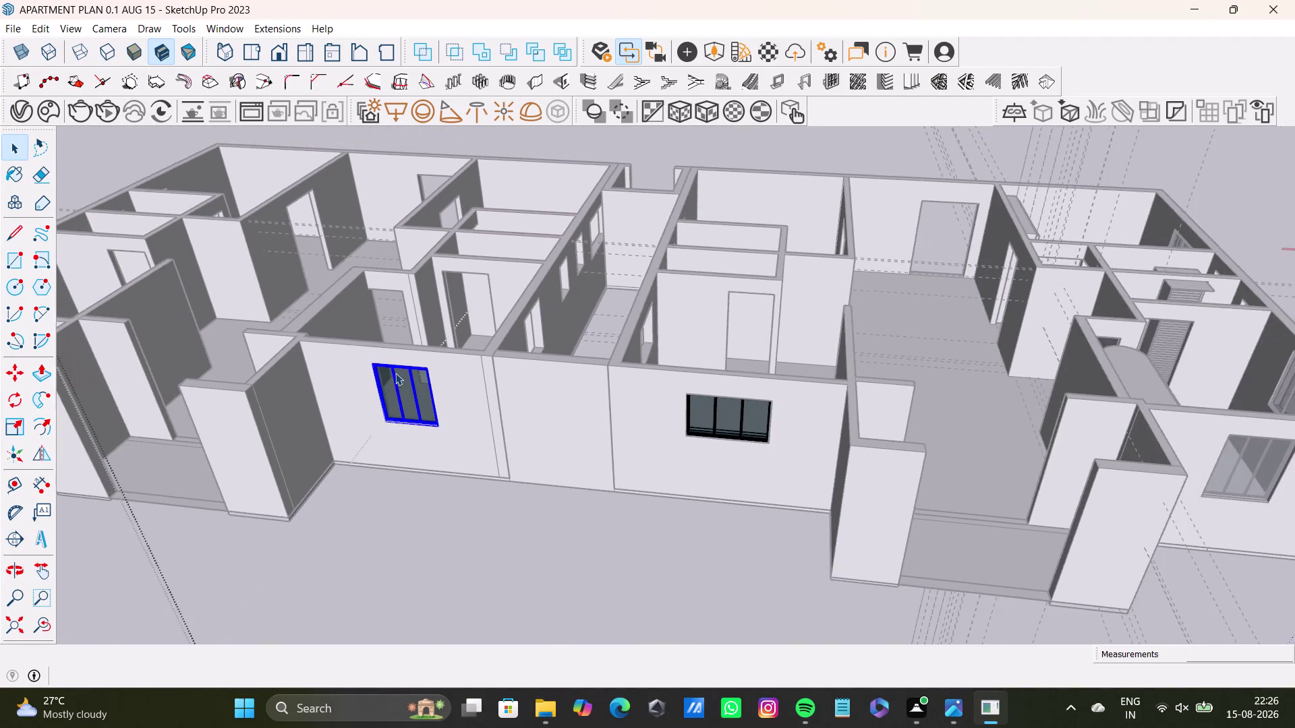
Clear the selection and click around the apartment model with the Select tool.
scroll(down, 3)
key(space)
click(476, 491)
scroll(down, 3)
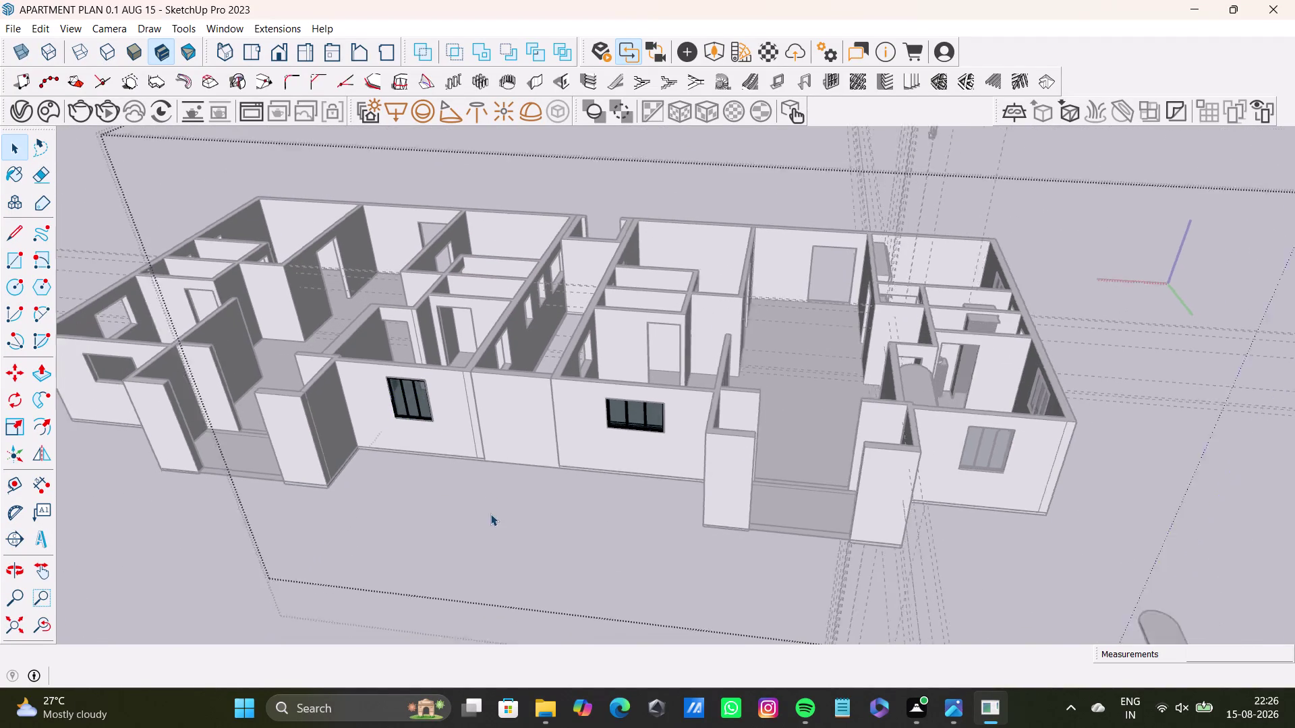
scroll(down, 3)
key(space)
click(618, 256)
click(935, 329)
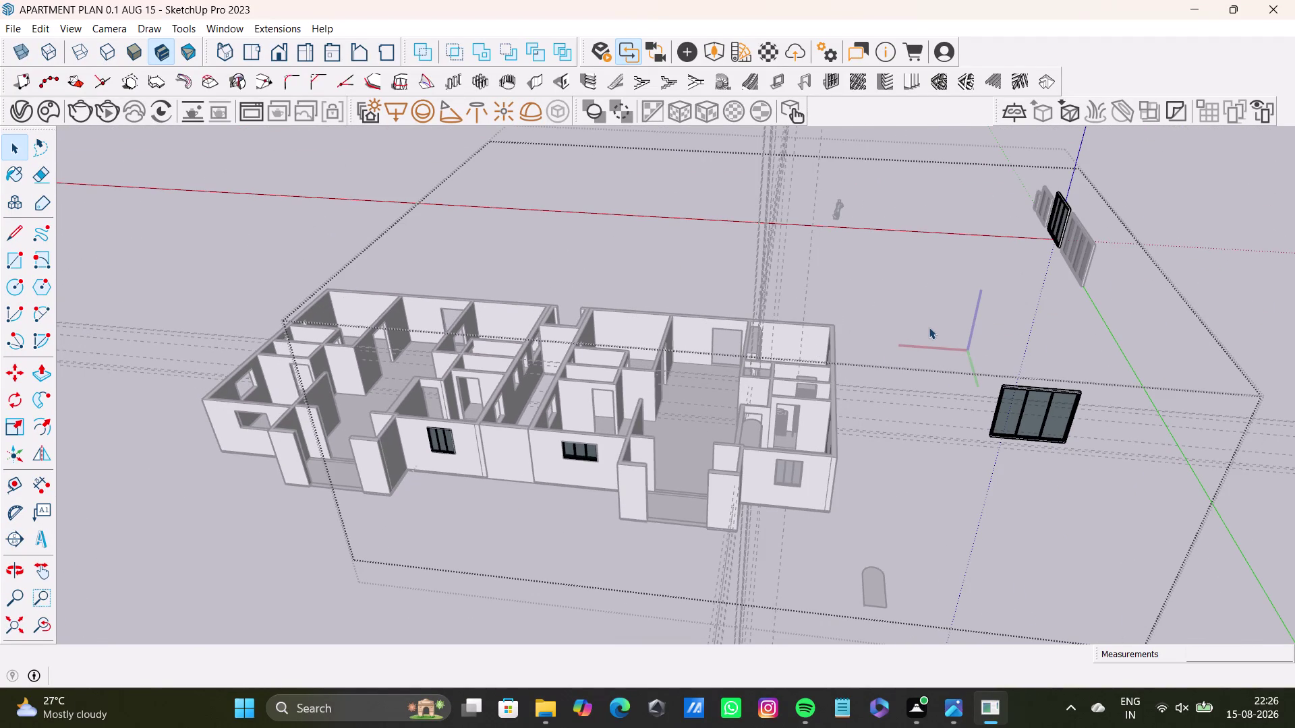
click(928, 327)
click(1083, 491)
key(space)
double_click(990, 505)
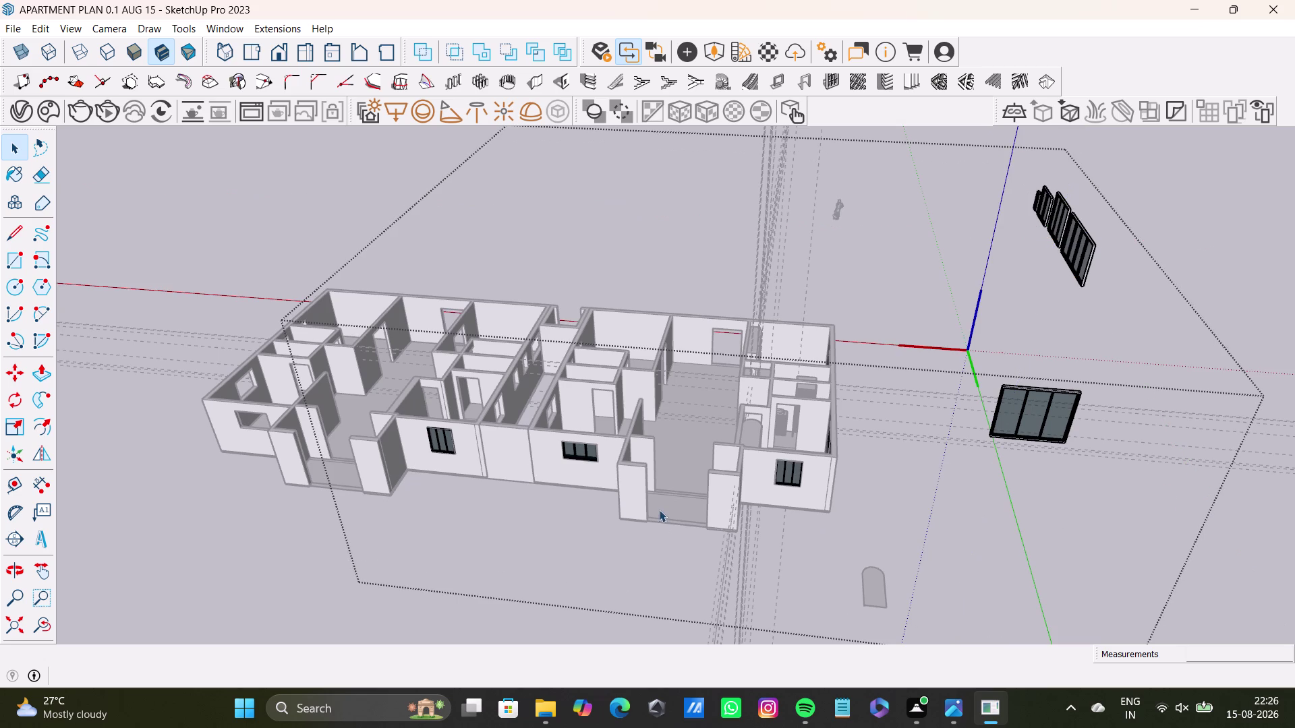
Orbit around the apartment and select the windows in the front wall.
scroll(up, 3)
middle_drag(460, 456, 662, 478)
scroll(up, 3)
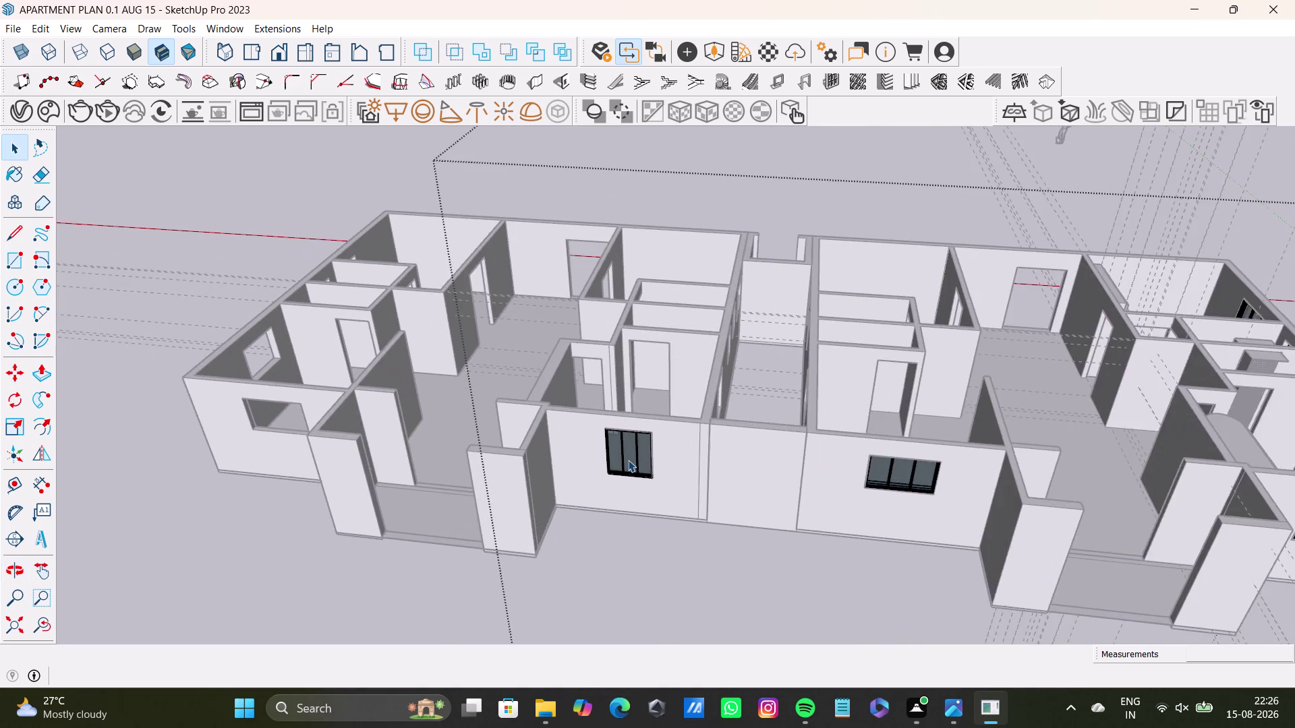
scroll(up, 3)
click(646, 461)
scroll(down, 3)
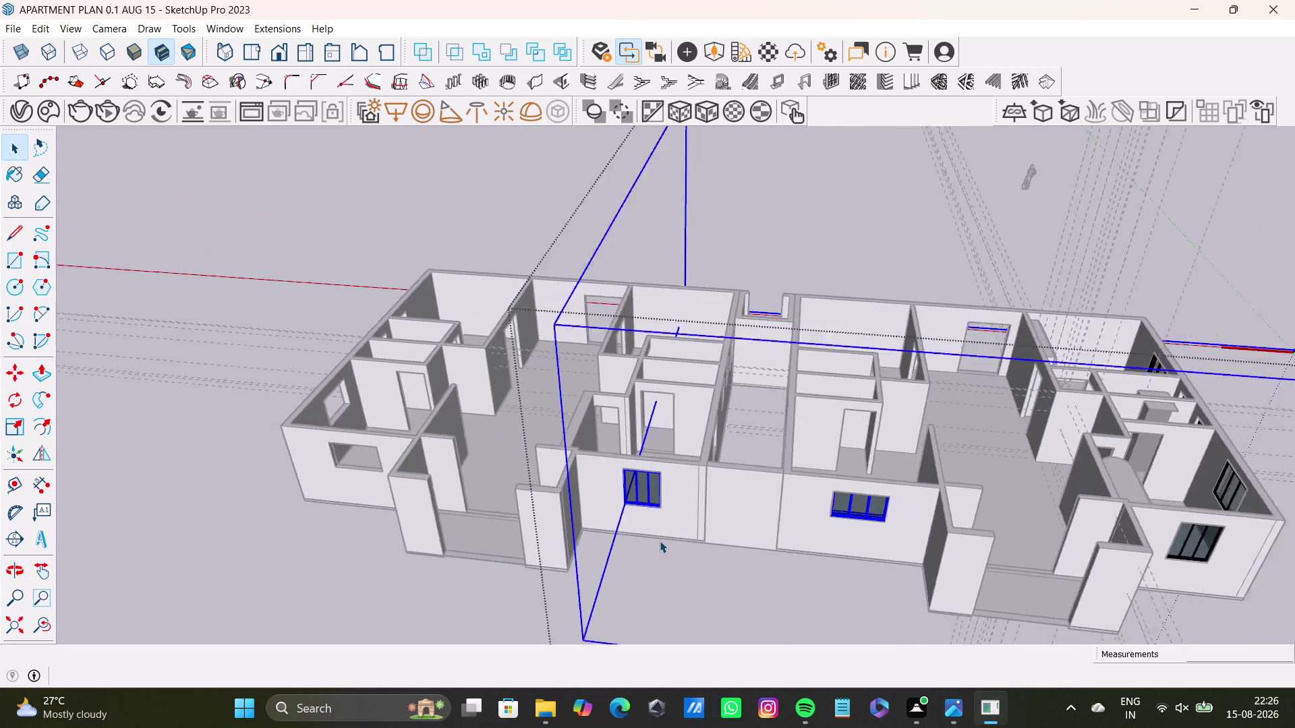
scroll(down, 3)
Orbit to the spare window and box-select only the large three-pane window.
middle_drag(659, 504, 334, 389)
scroll(up, 3)
click(945, 388)
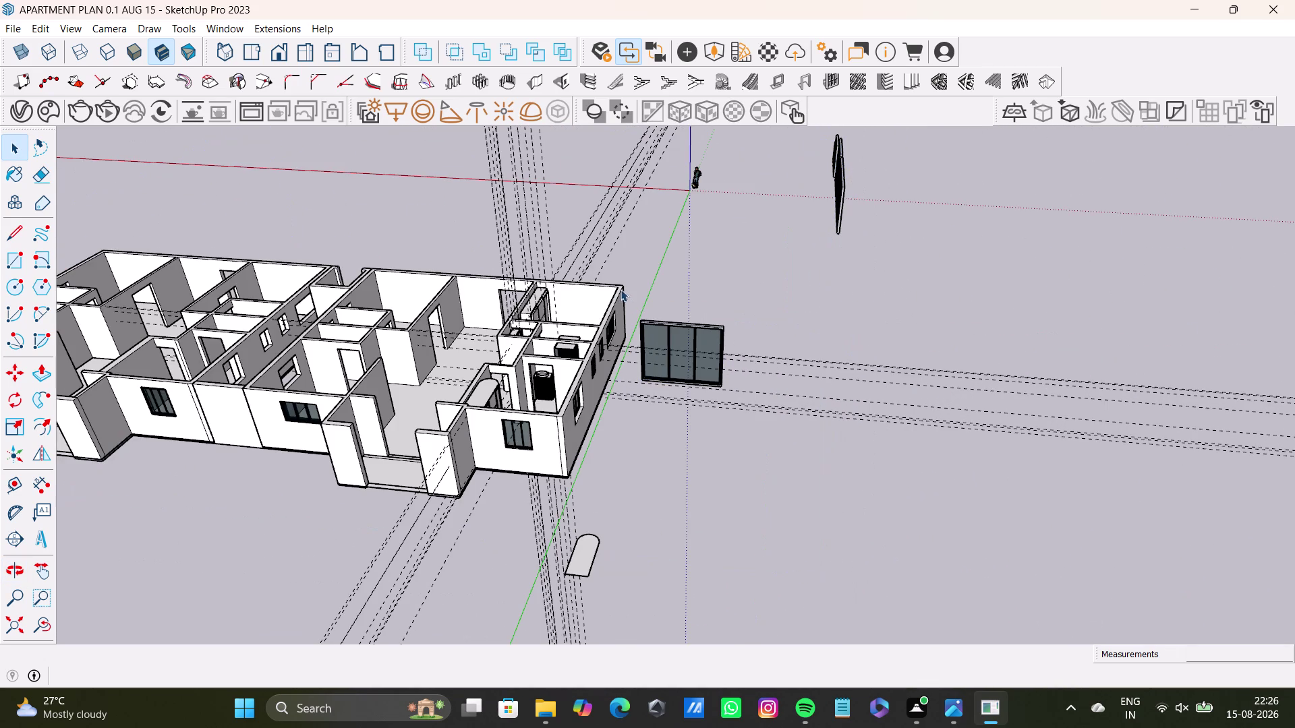
drag(623, 289, 807, 437)
triple_click(711, 369)
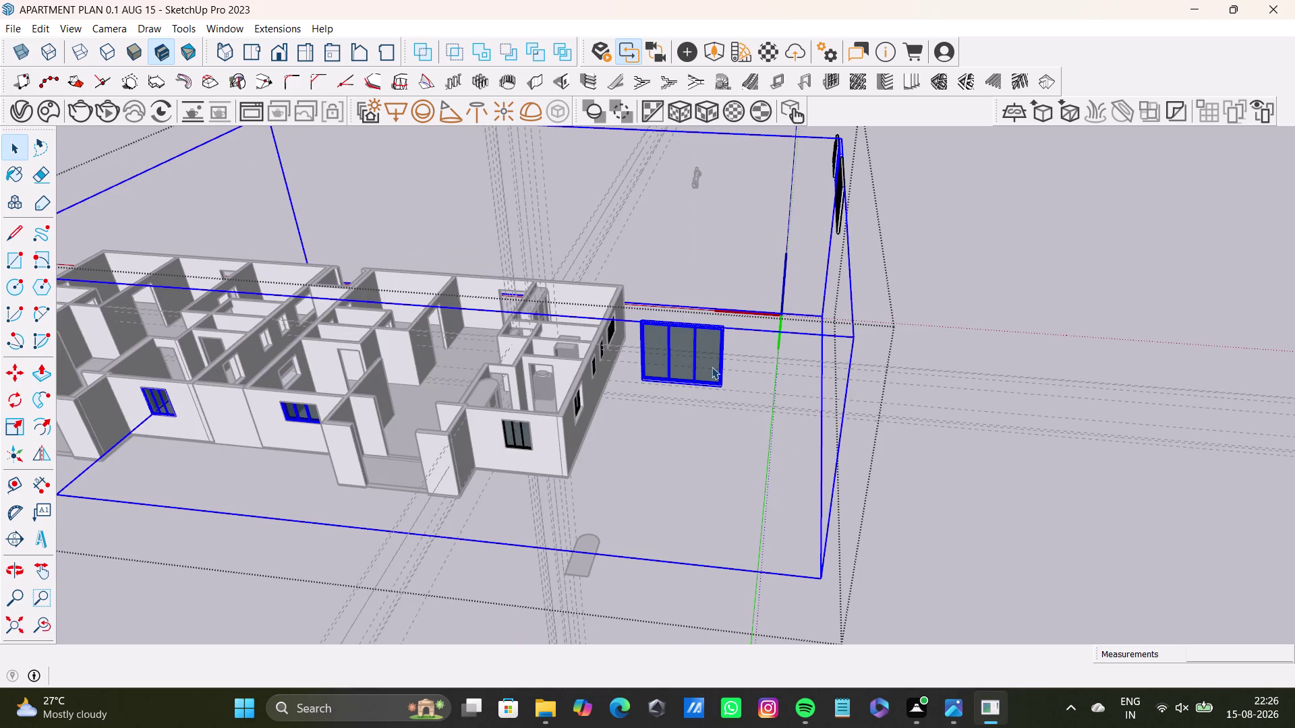
double_click(712, 367)
drag(617, 290, 755, 422)
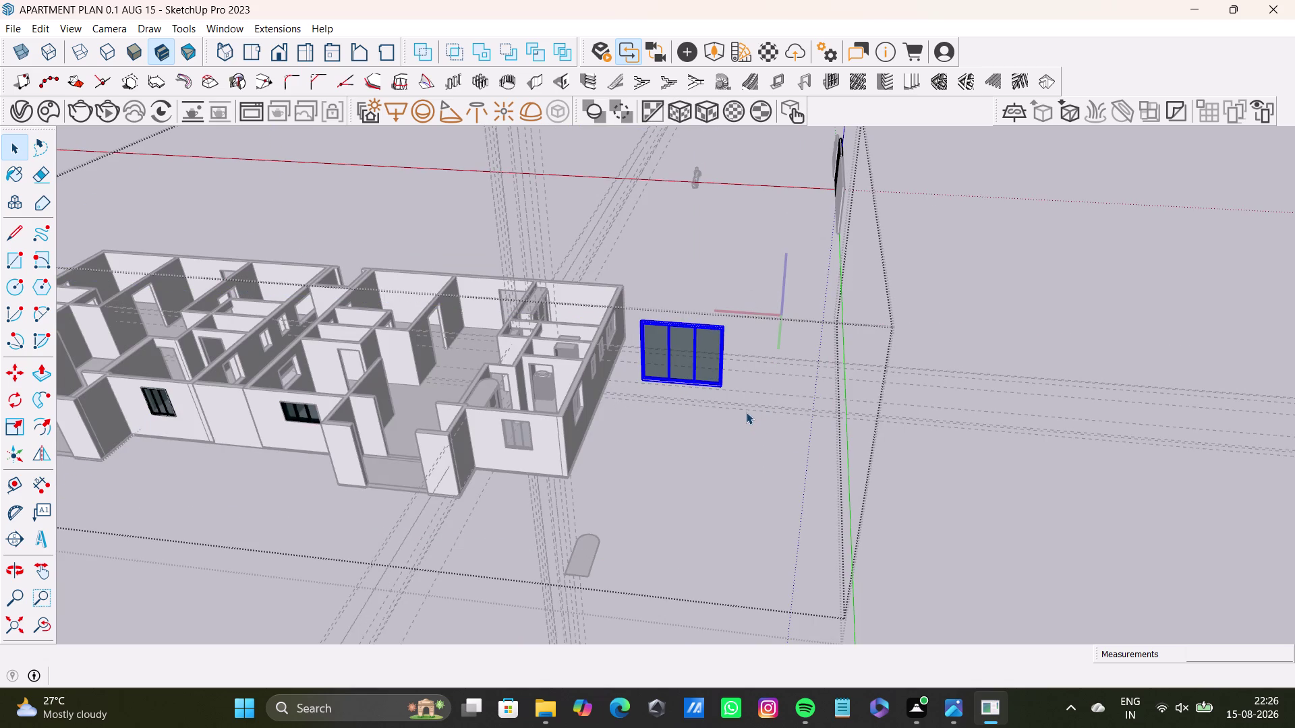
Move-copy the window from its lower corner onto the front wall opening.
key(m)
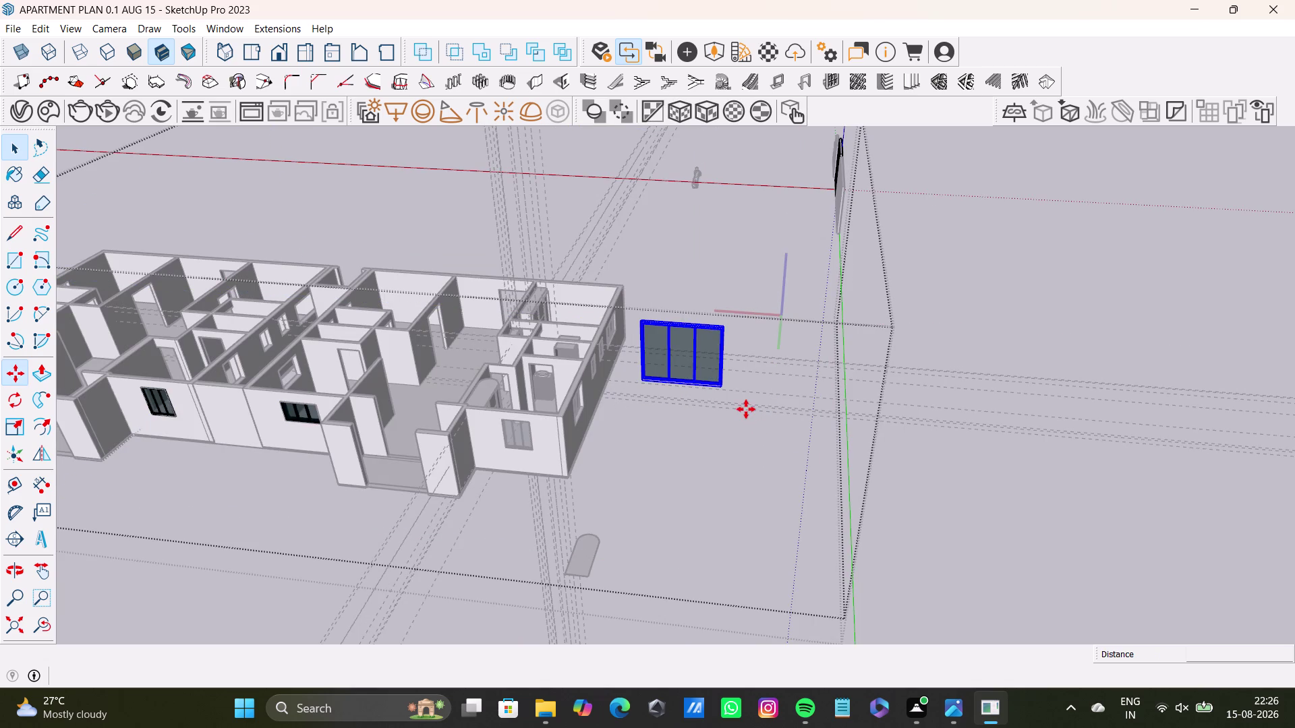
key(m)
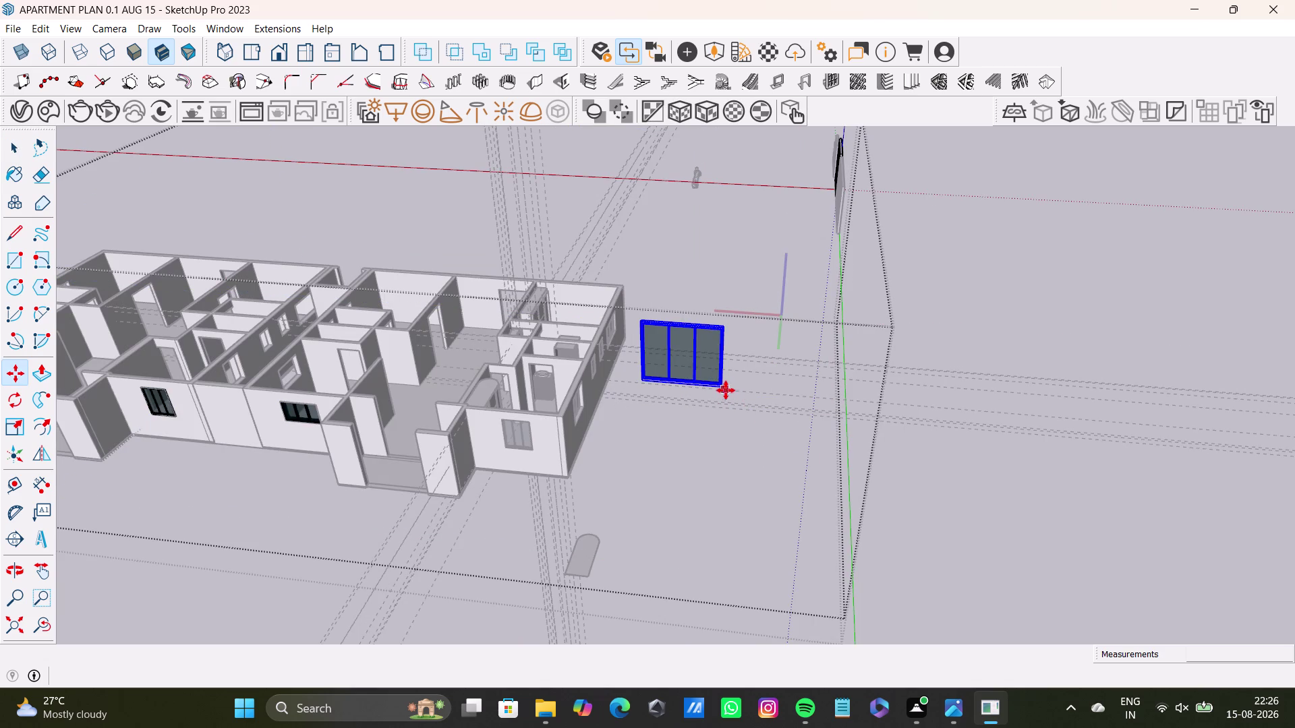
click(725, 390)
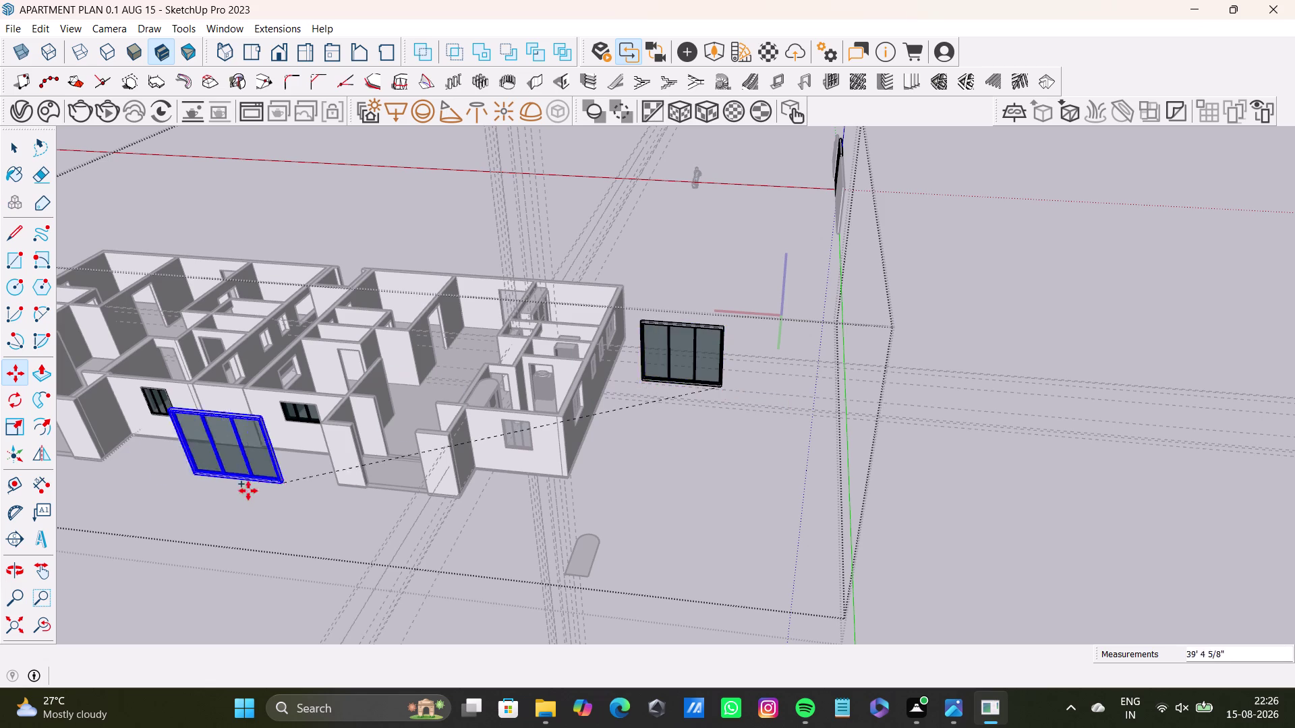
scroll(down, 3)
middle_drag(194, 477, 751, 439)
scroll(up, 3)
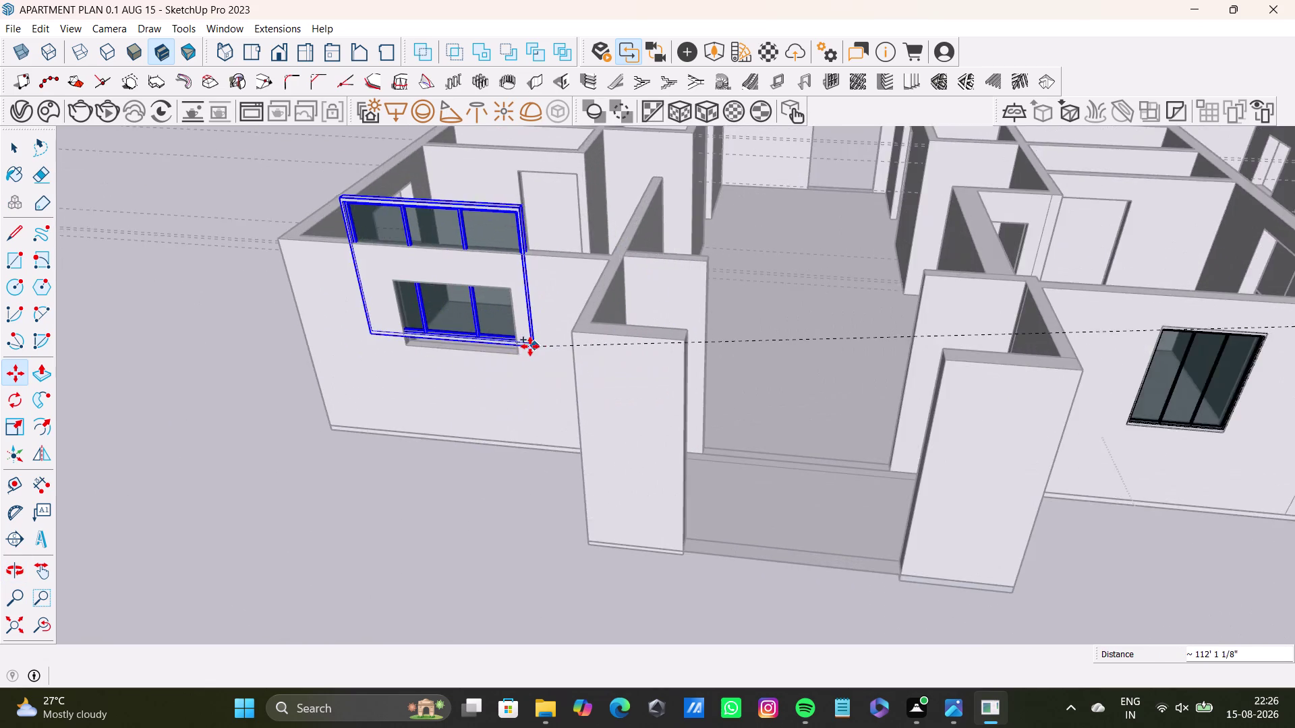
scroll(up, 3)
click(516, 360)
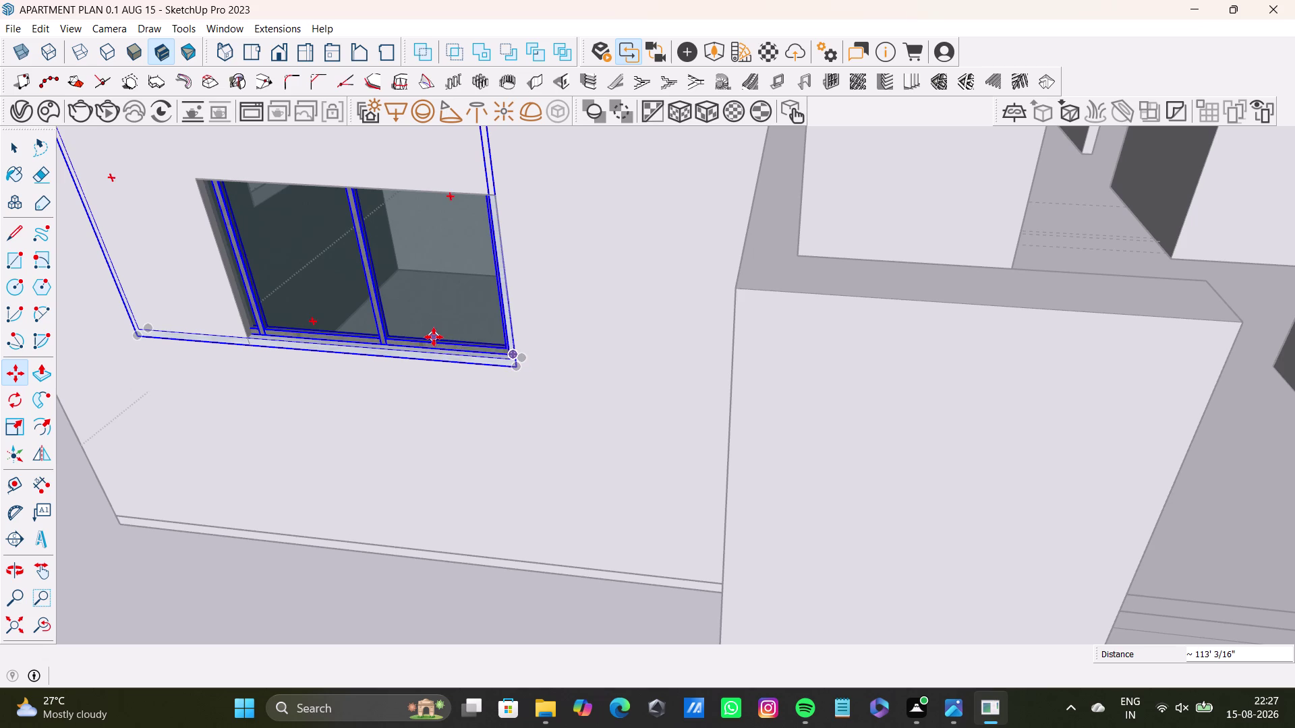
Shift the copy along the wall and snap its lower corner to the opening's corner.
scroll(down, 3)
middle_drag(414, 321, 463, 477)
scroll(up, 3)
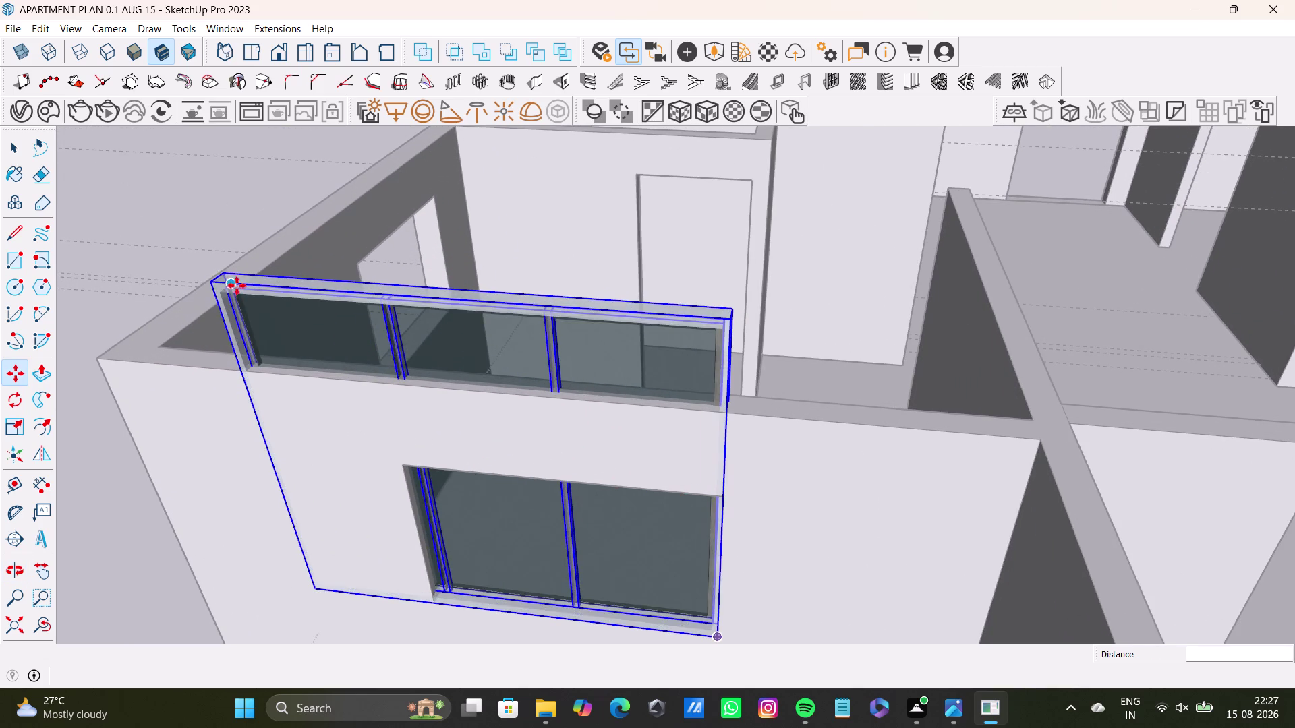
drag(225, 273, 279, 281)
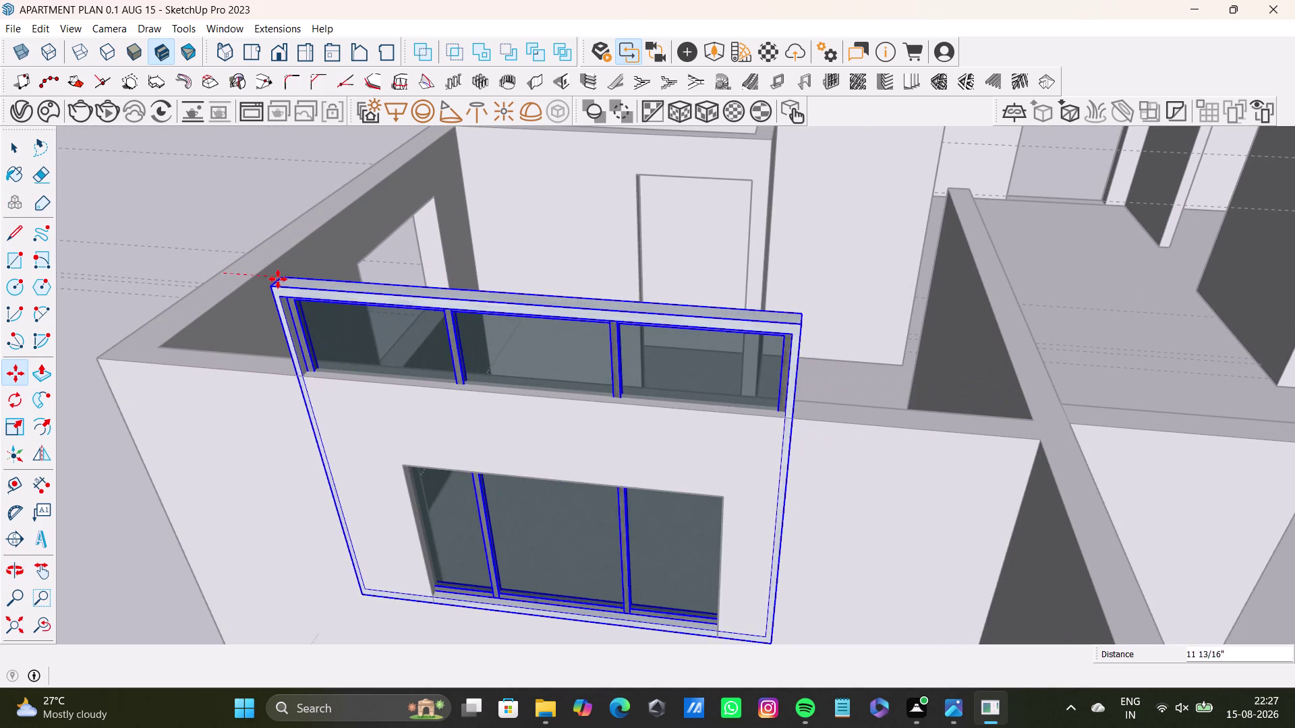
drag(278, 280, 213, 260)
middle_drag(460, 427, 501, 254)
middle_drag(595, 482, 547, 393)
scroll(up, 3)
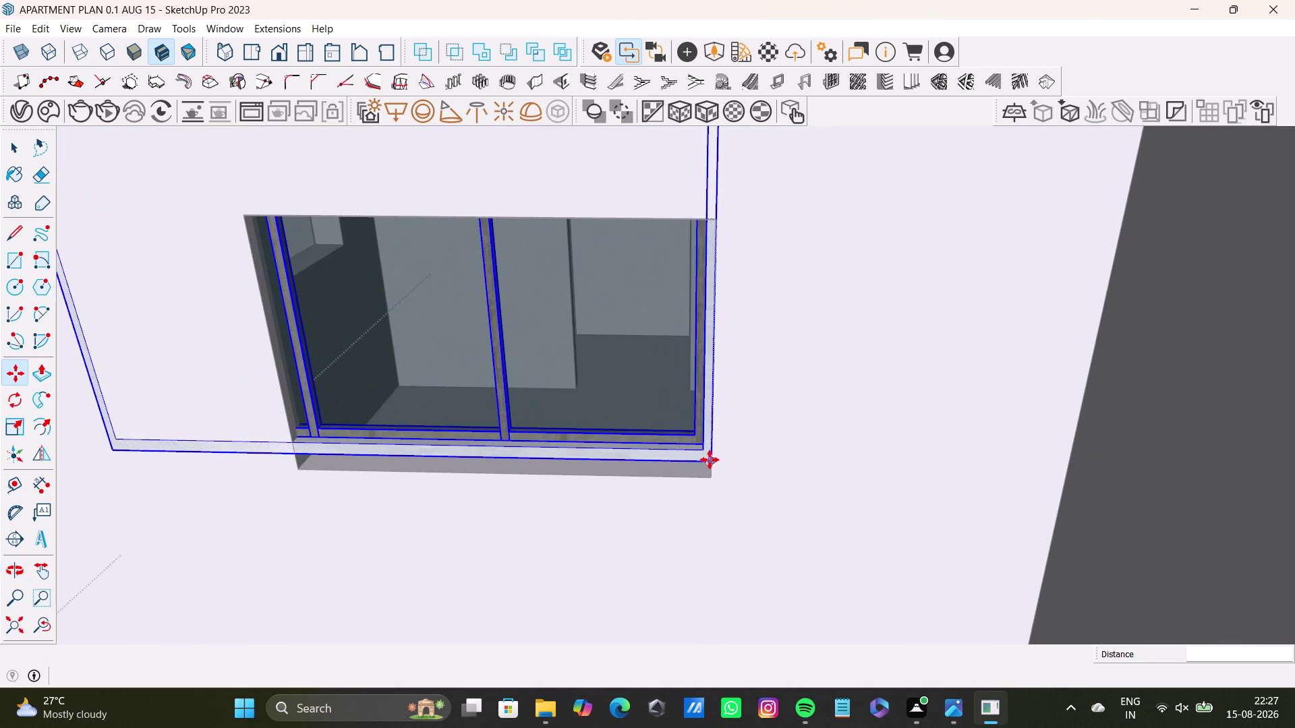
drag(710, 460, 706, 471)
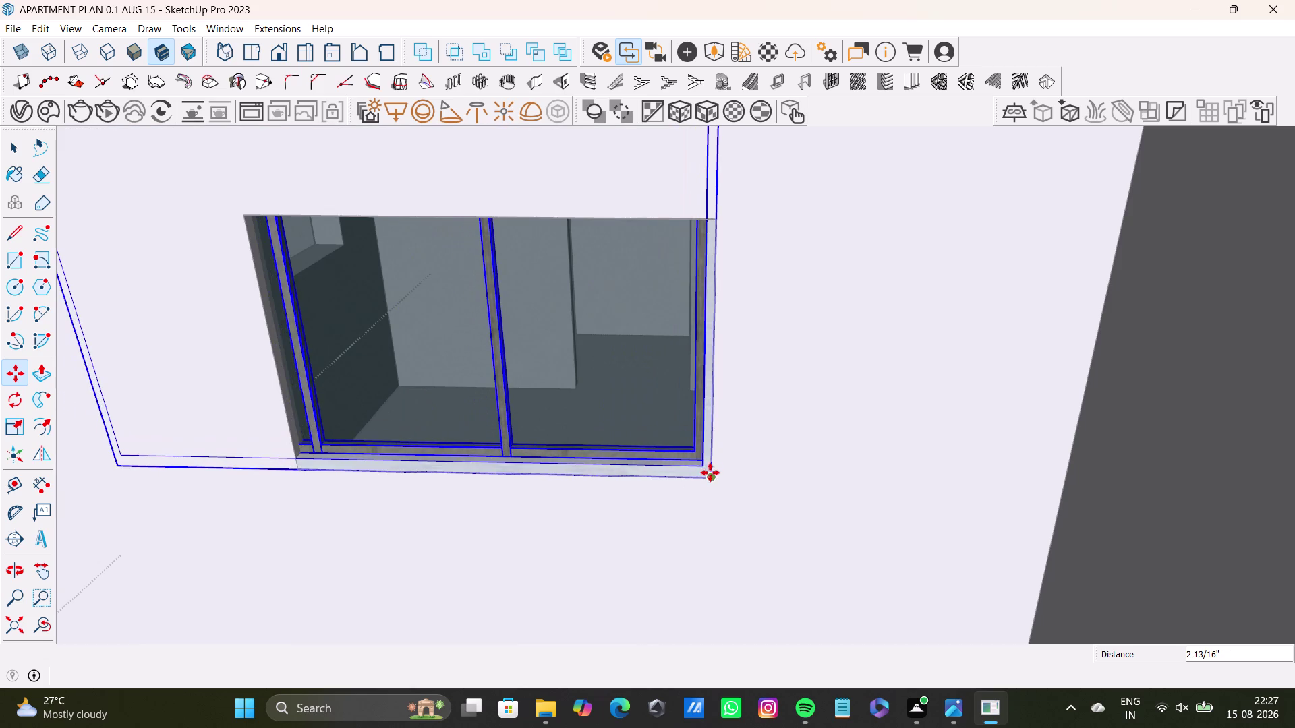
click(710, 473)
scroll(down, 3)
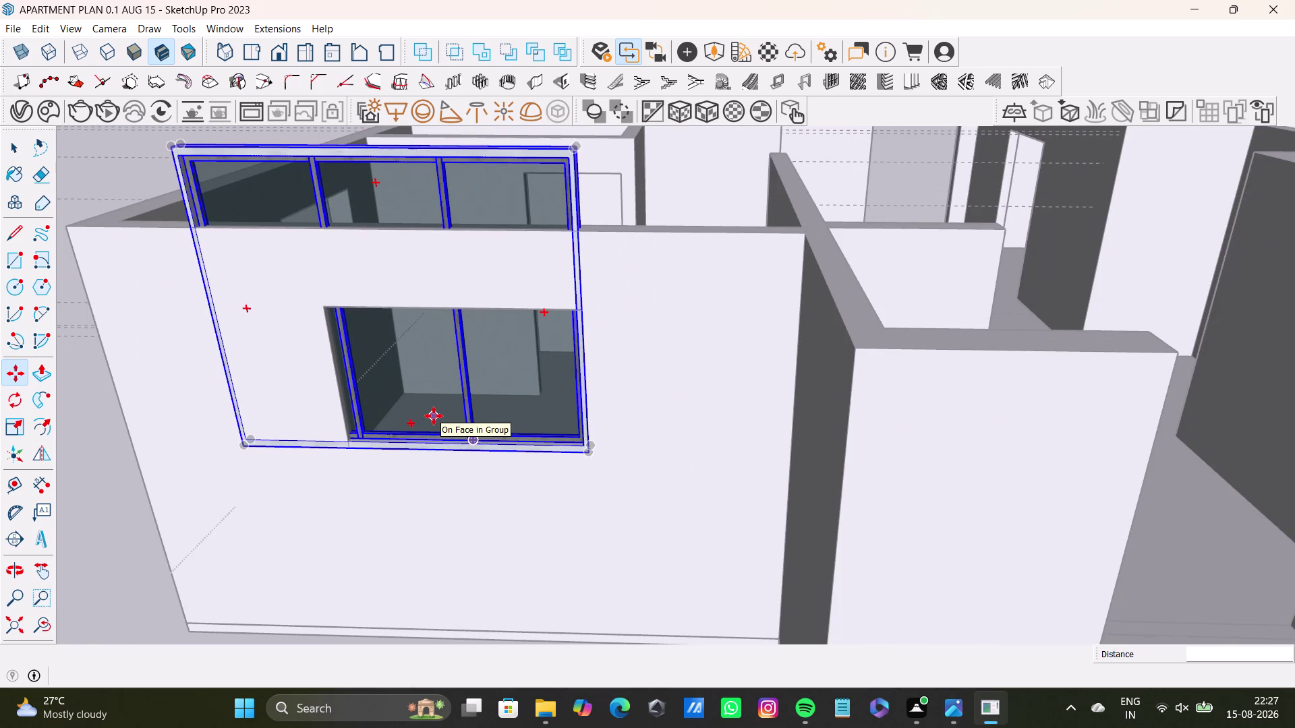
key(s)
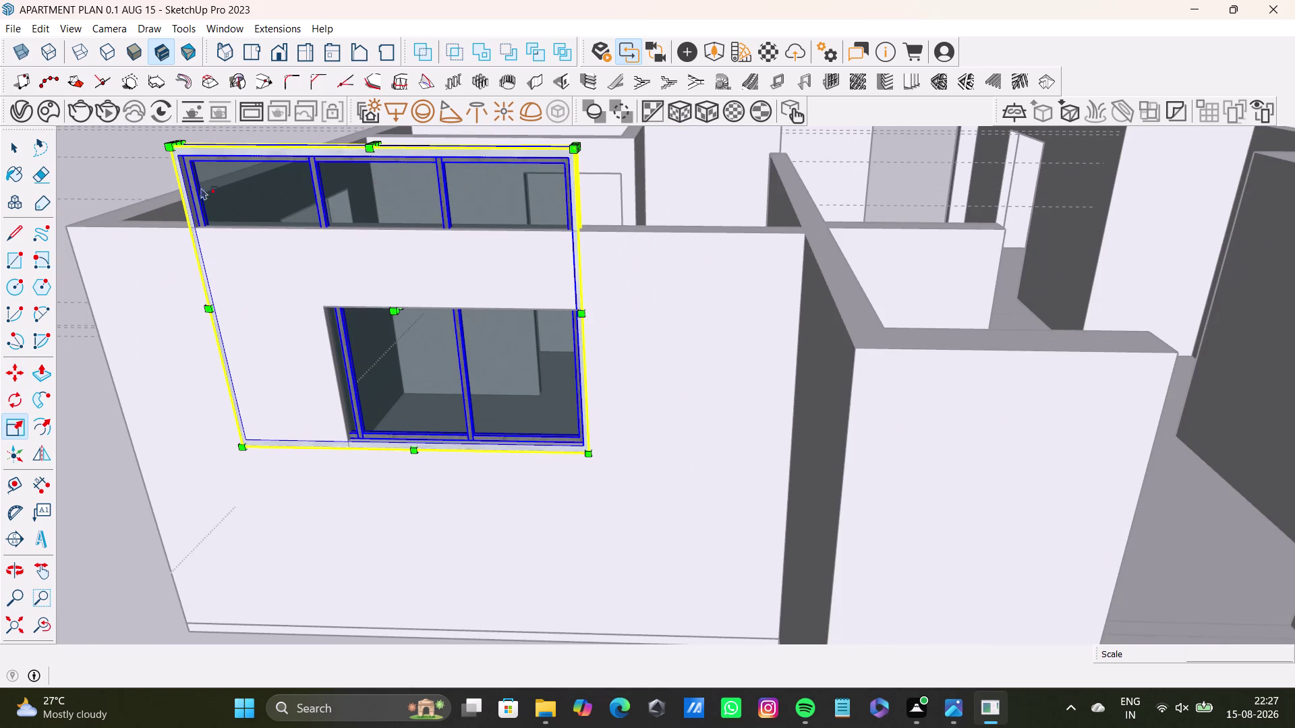
drag(183, 139, 349, 233)
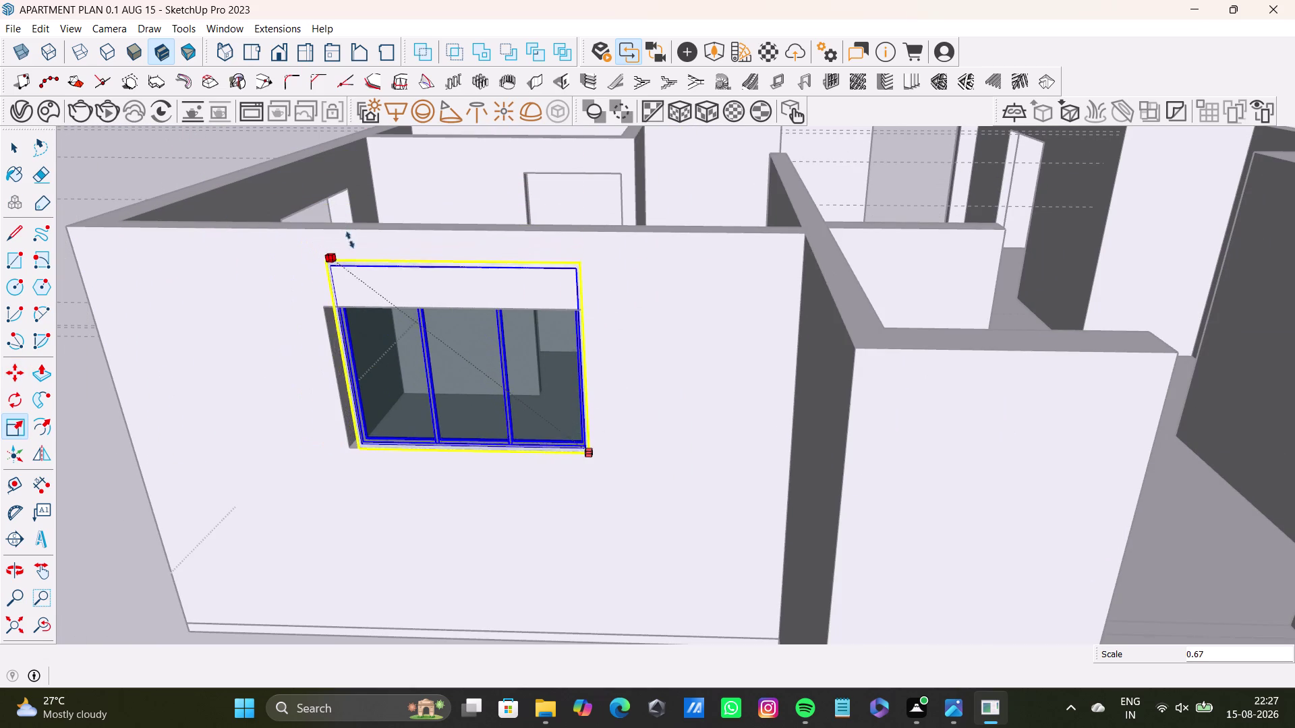
drag(349, 232, 319, 255)
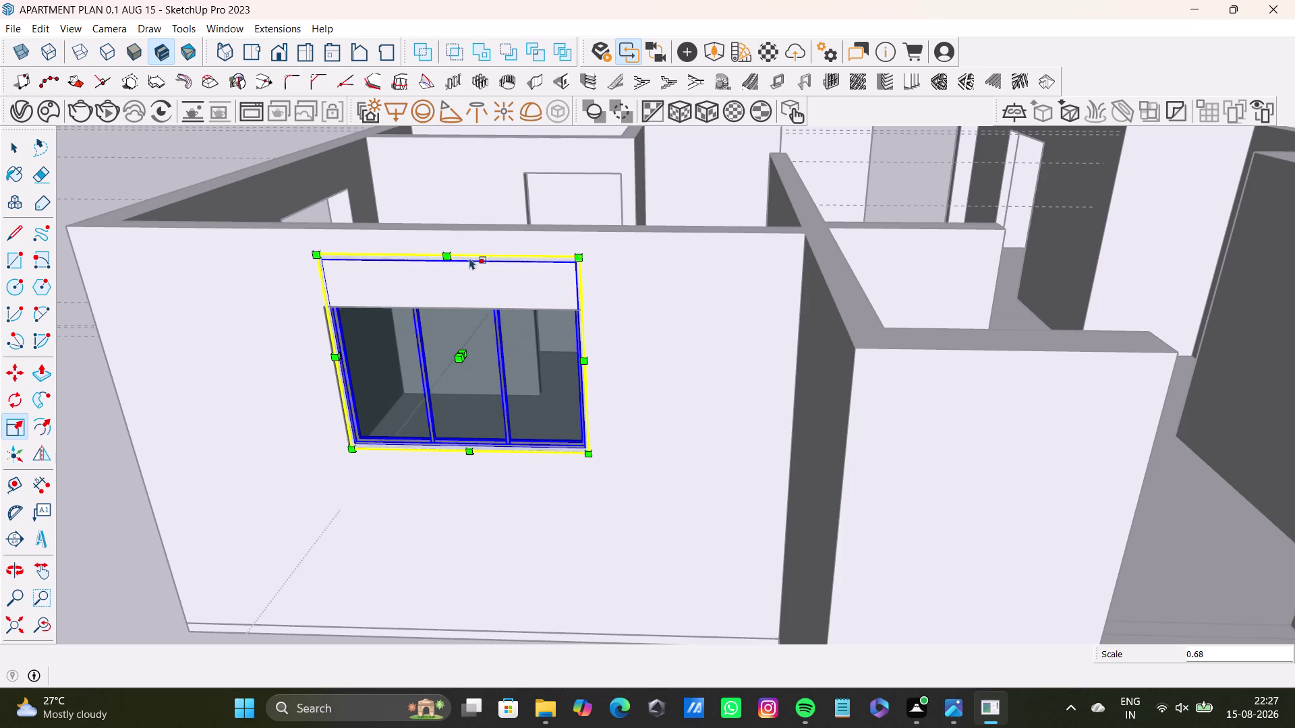
scroll(up, 3)
drag(469, 254, 480, 323)
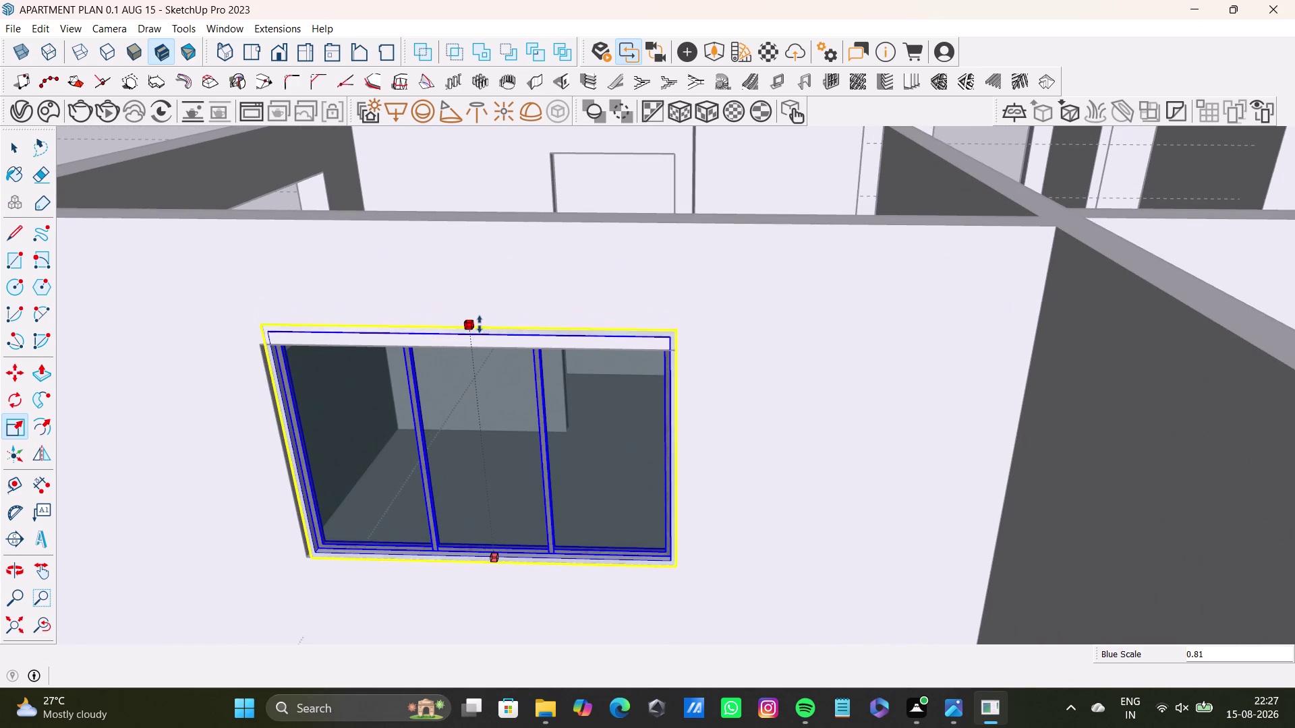
drag(479, 323, 478, 343)
middle_drag(528, 397, 632, 305)
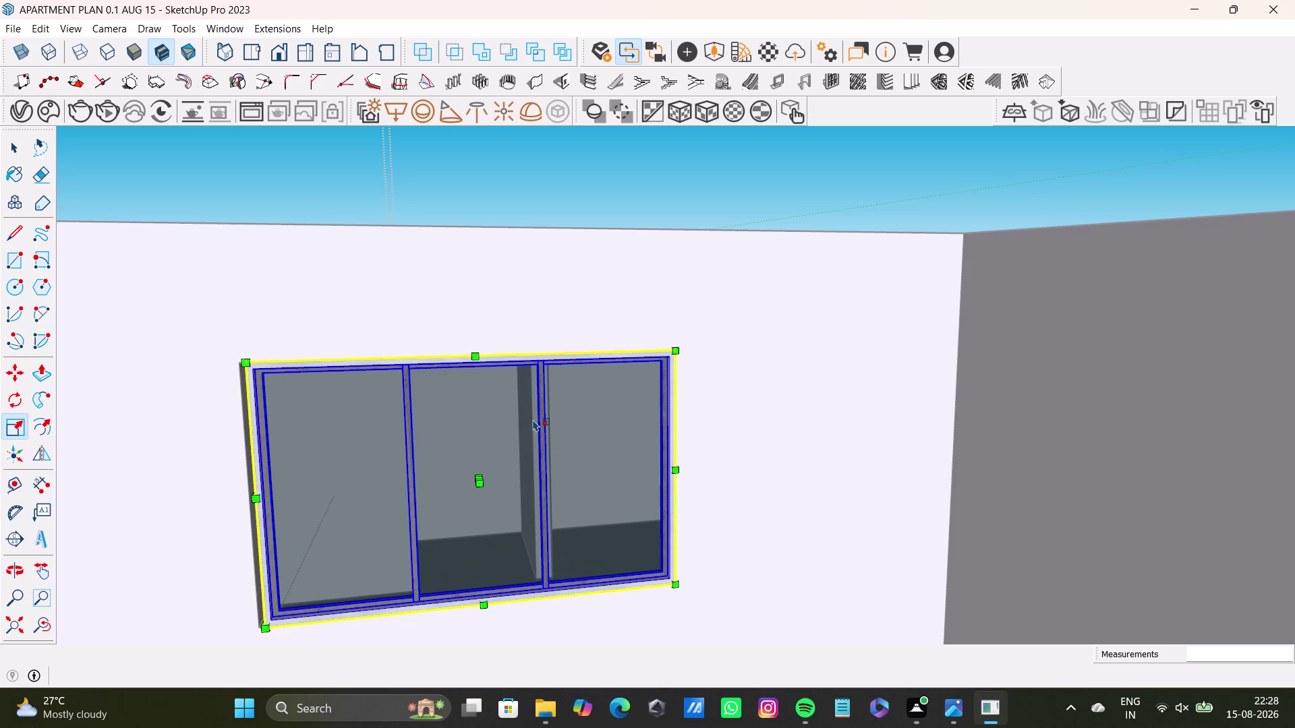
scroll(down, 3)
middle_drag(527, 428, 518, 383)
scroll(up, 3)
middle_drag(327, 421, 393, 448)
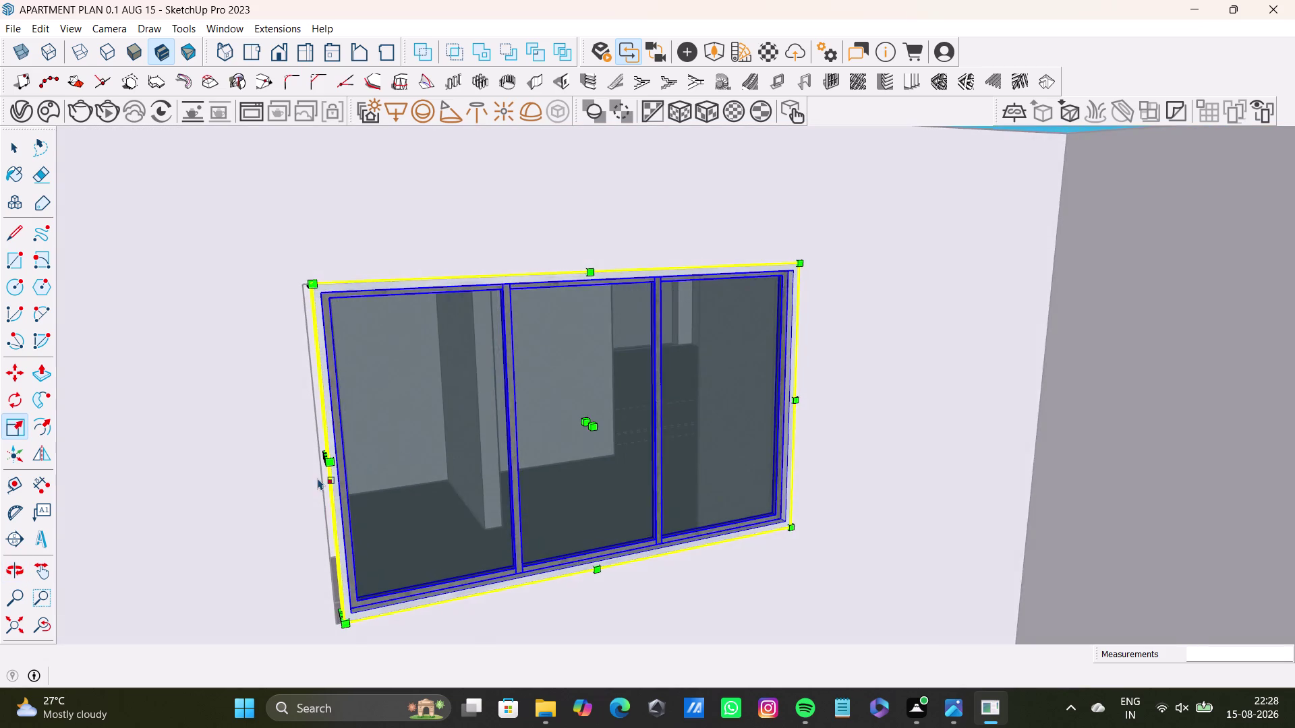
scroll(up, 3)
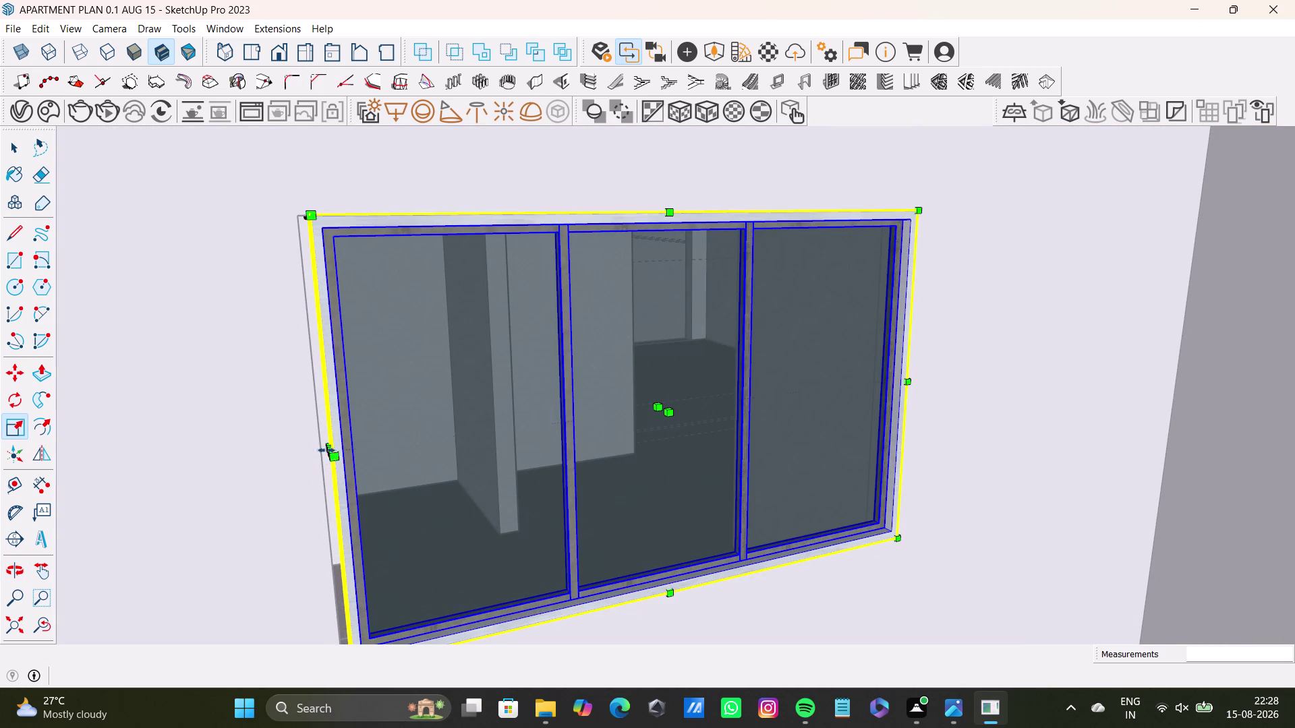
drag(326, 456, 317, 451)
middle_drag(357, 429, 344, 513)
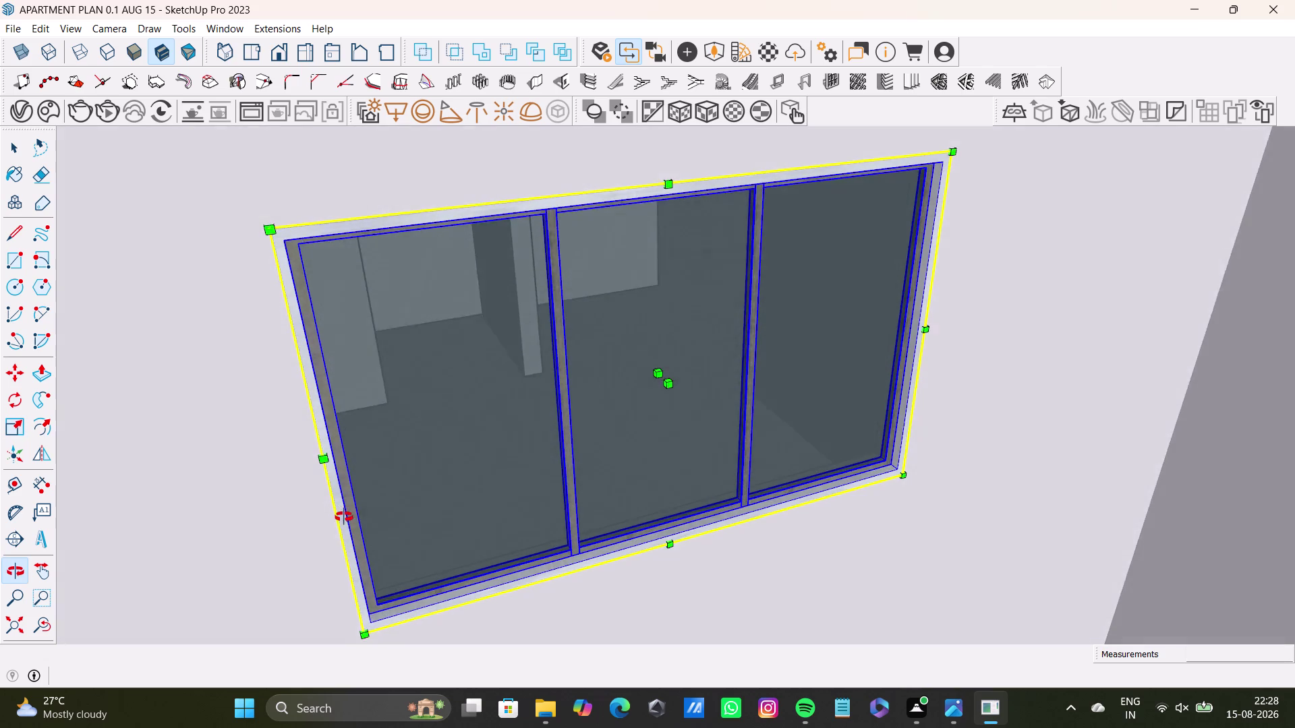
middle_drag(344, 513, 343, 543)
drag(668, 373, 660, 364)
key(space)
scroll(down, 3)
middle_drag(649, 411, 505, 366)
key(alt+space)
key(space)
click(232, 282)
click(233, 280)
scroll(down, 3)
middle_drag(457, 388, 61, 368)
scroll(down, 3)
middle_drag(549, 374, 727, 617)
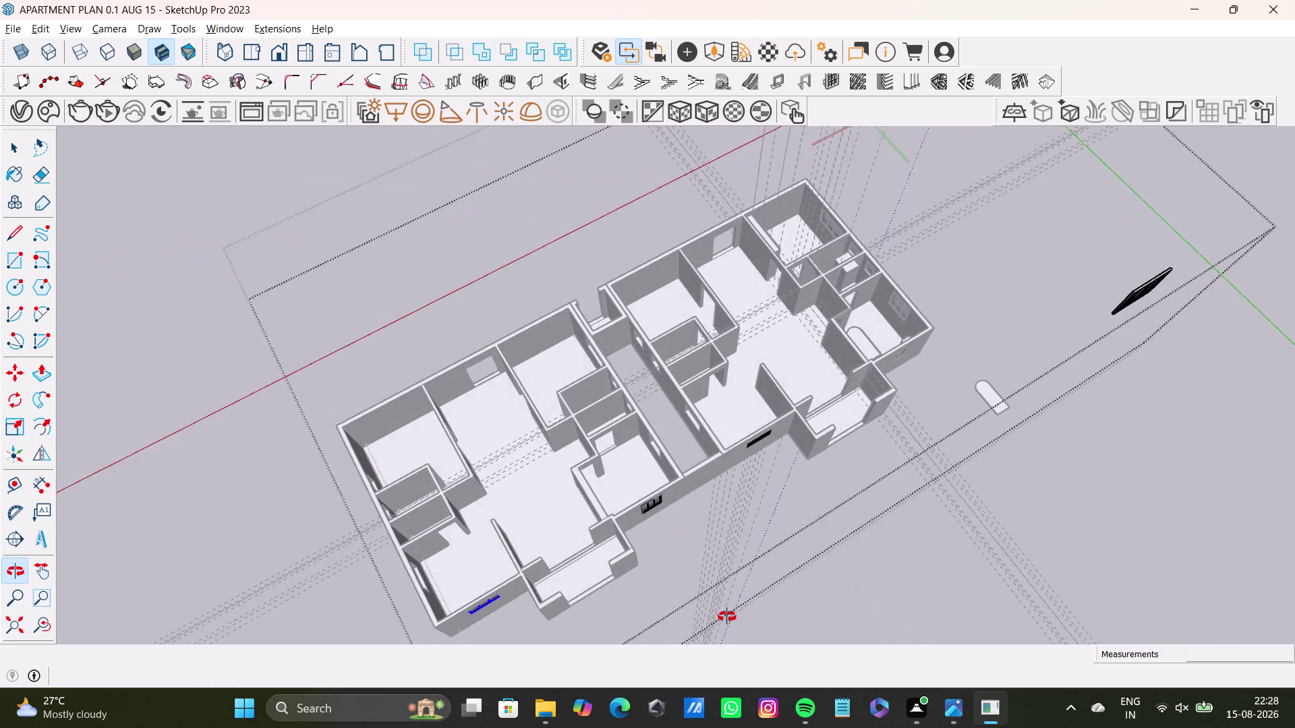
Orbit around the apartment to the loose three-pane window component and select it.
middle_drag(727, 617, 413, 365)
key(space)
scroll(up, 3)
click(704, 449)
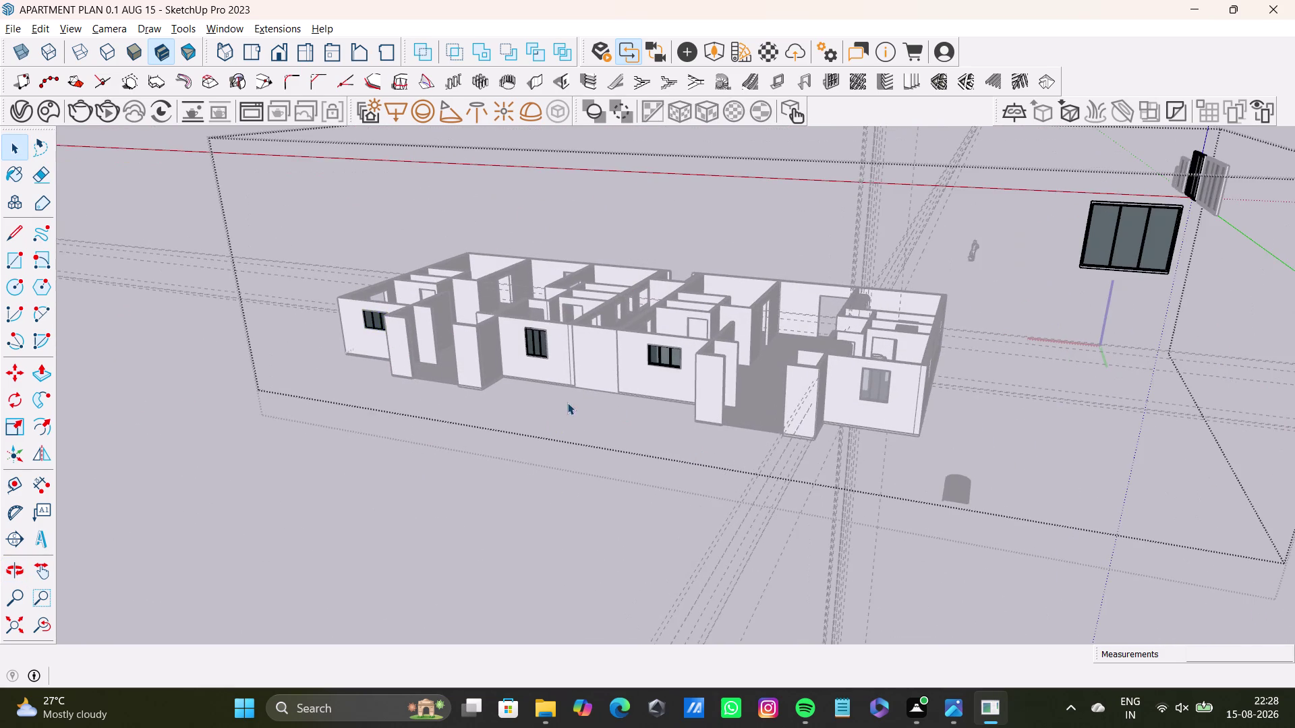
scroll(up, 3)
middle_drag(184, 306, 398, 360)
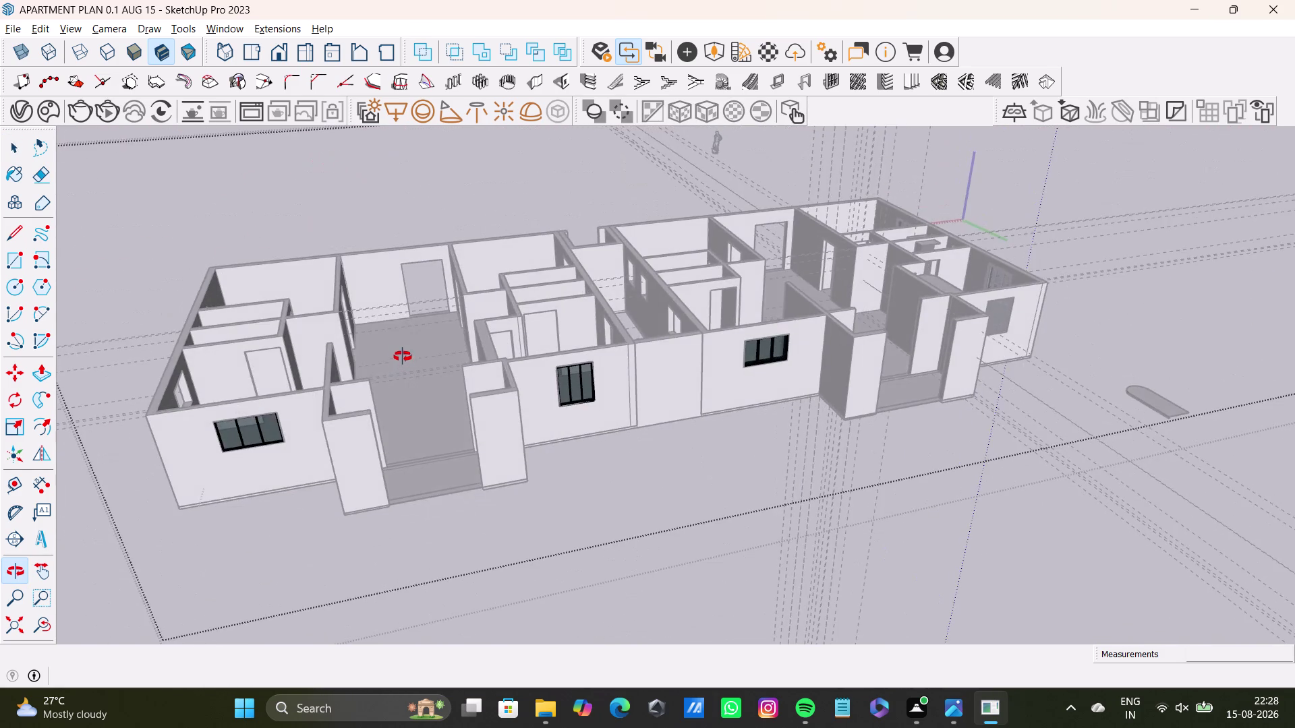
middle_drag(399, 360, 587, 297)
middle_drag(378, 399, 264, 412)
scroll(down, 3)
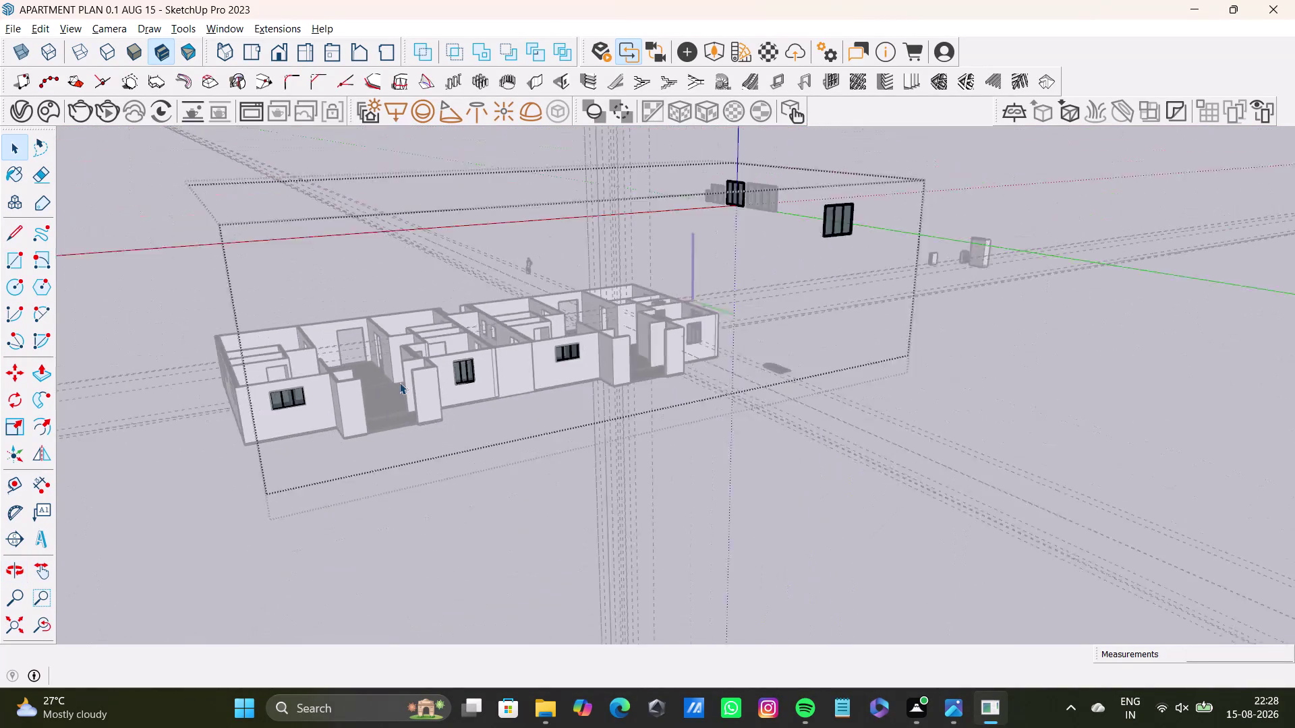
scroll(down, 3)
middle_drag(474, 379, 256, 437)
scroll(up, 3)
middle_drag(514, 358, 392, 326)
middle_drag(422, 312, 393, 443)
scroll(up, 3)
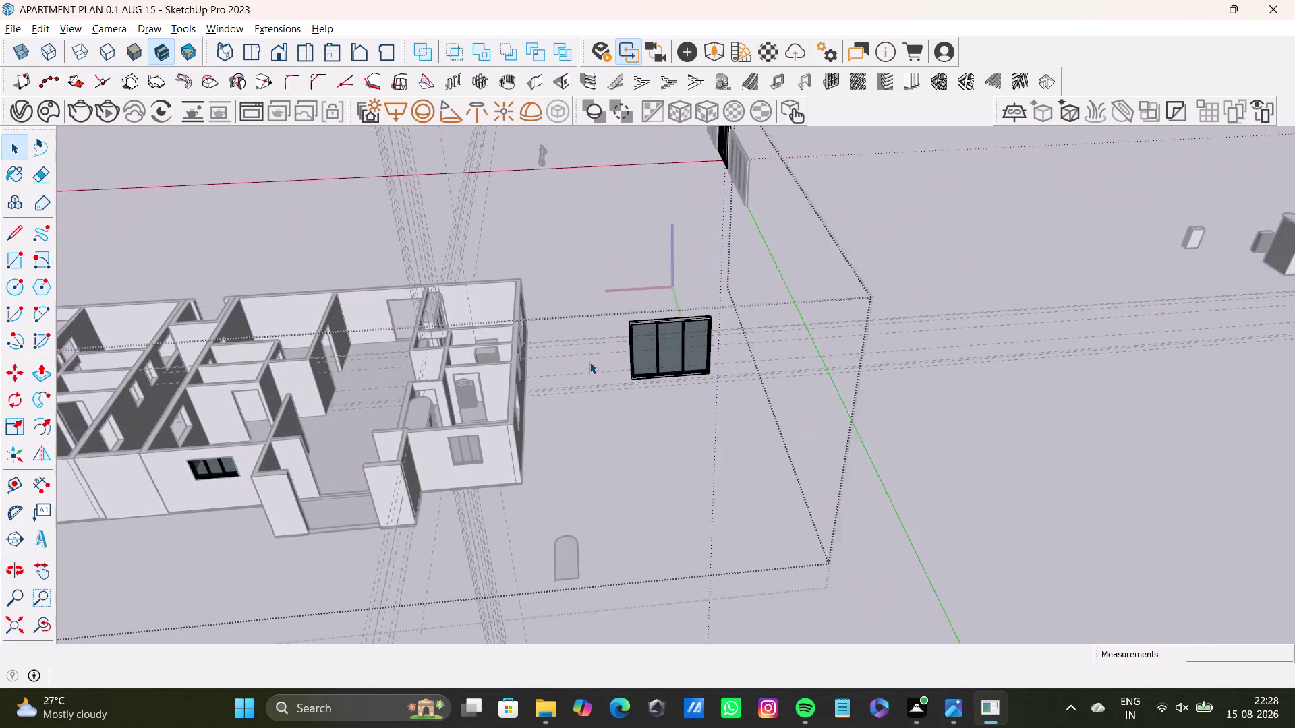
scroll(up, 3)
drag(581, 264, 787, 441)
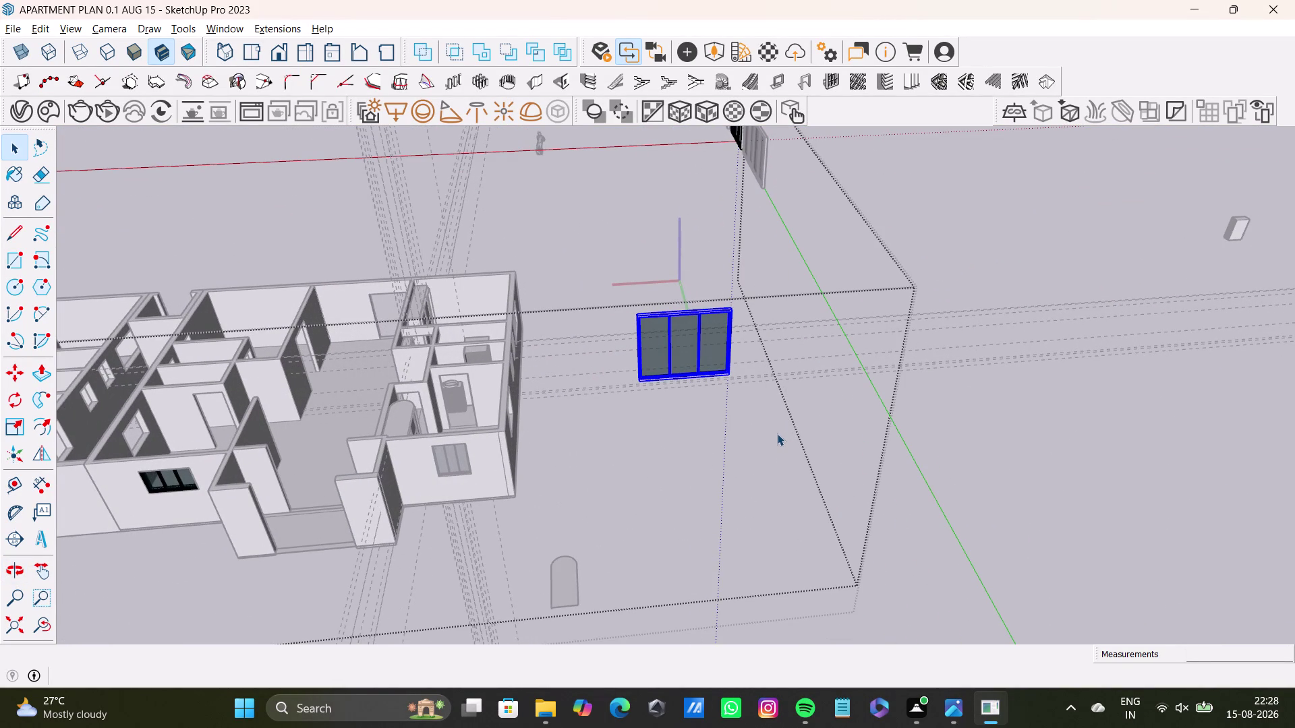
Rotate the window about its corner, setting a start direction and final angle.
key(q)
scroll(up, 3)
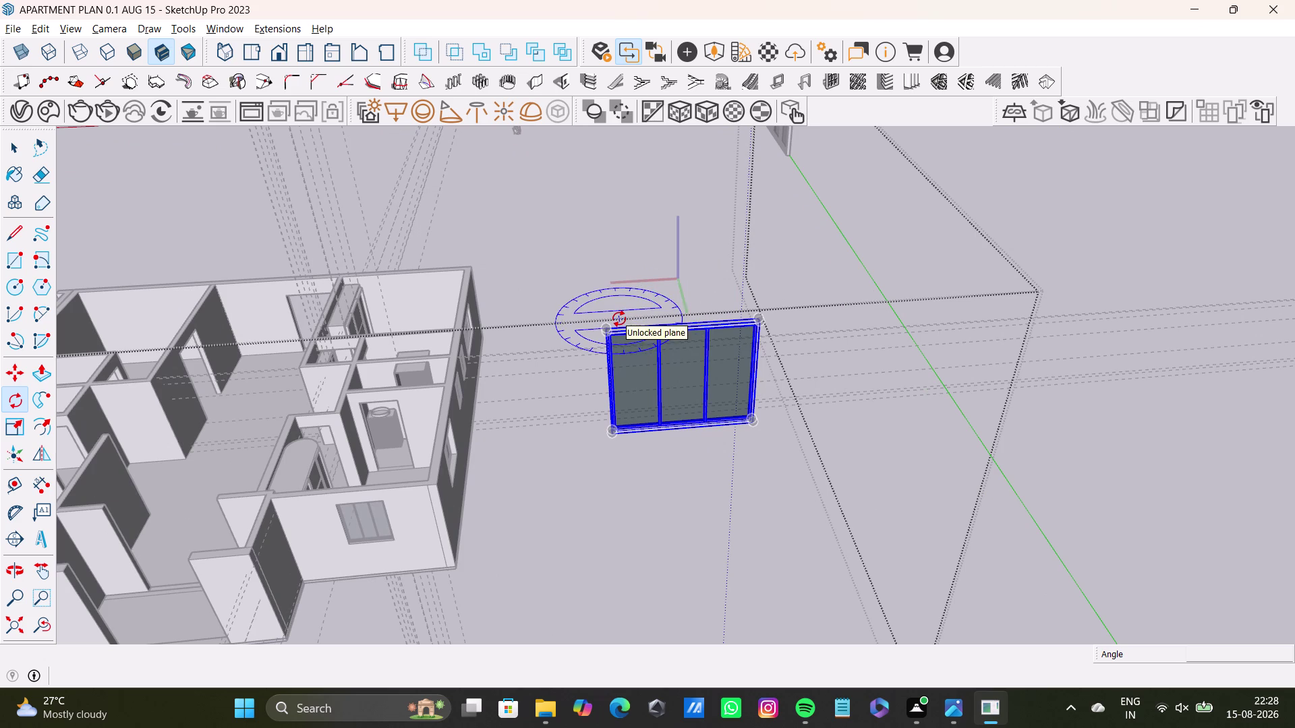
key(Up)
click(608, 328)
click(760, 322)
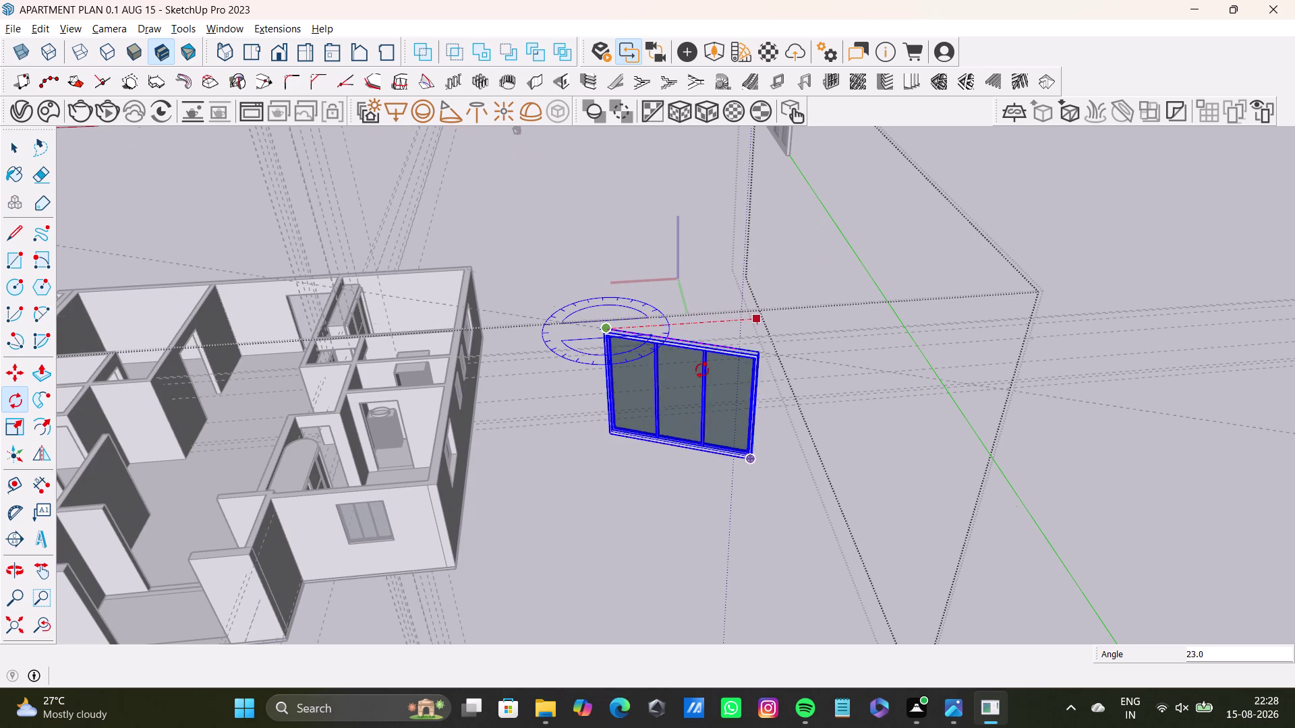
click(605, 398)
key(space)
middle_drag(584, 441, 841, 449)
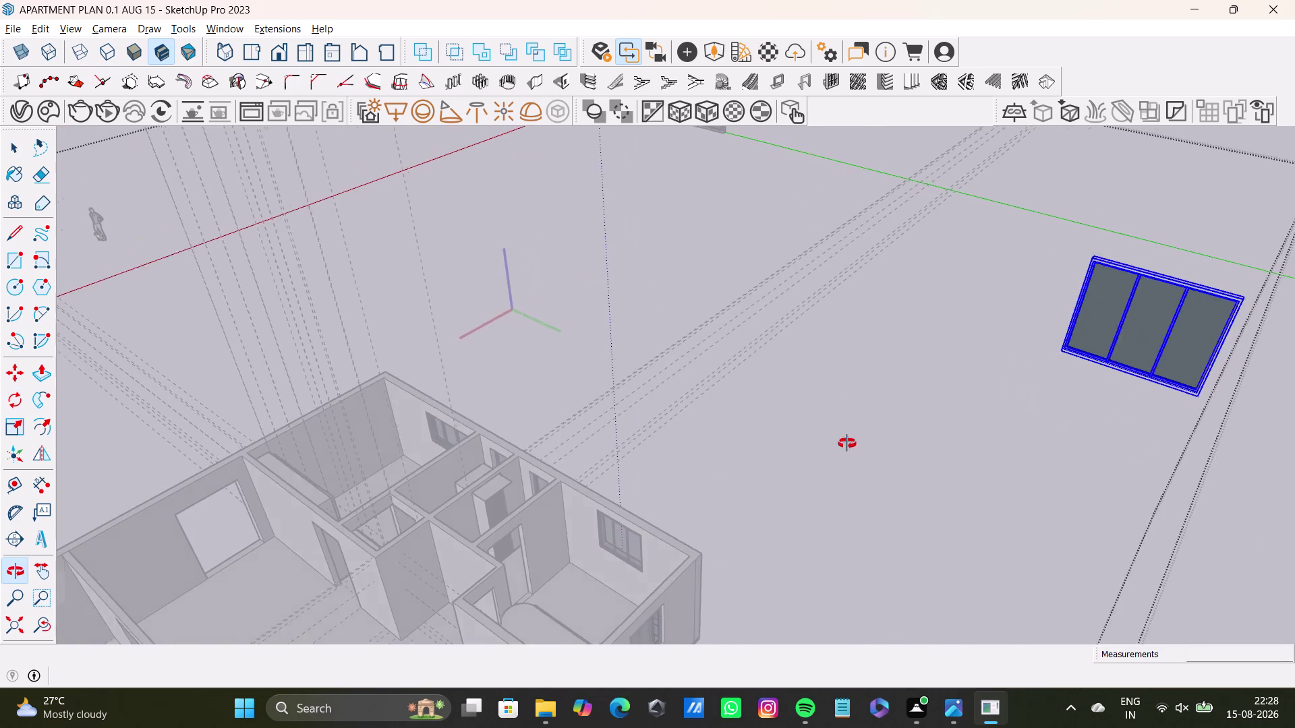
middle_drag(841, 449, 848, 443)
scroll(down, 3)
Select the rotated window and move it by its bottom corner into the wall opening.
middle_drag(802, 354, 776, 256)
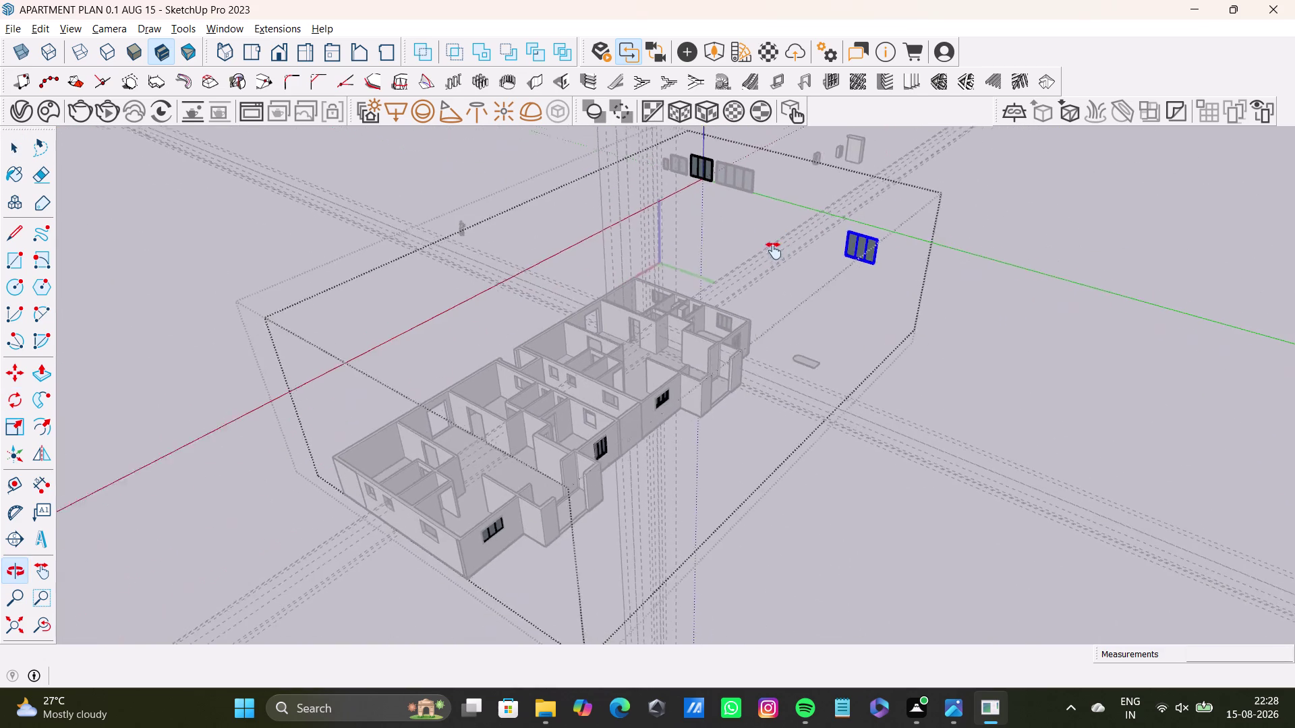
middle_drag(776, 257, 772, 246)
middle_drag(714, 347, 886, 286)
scroll(up, 3)
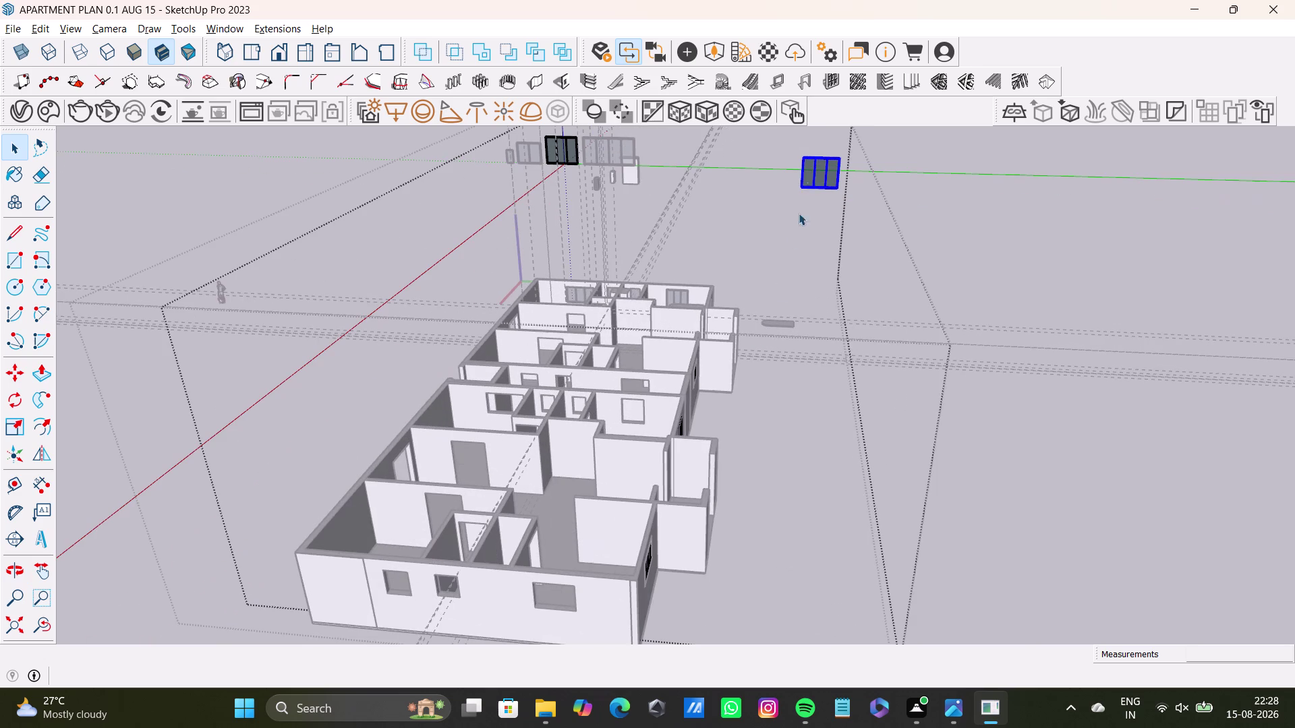
drag(794, 134, 875, 231)
key(m)
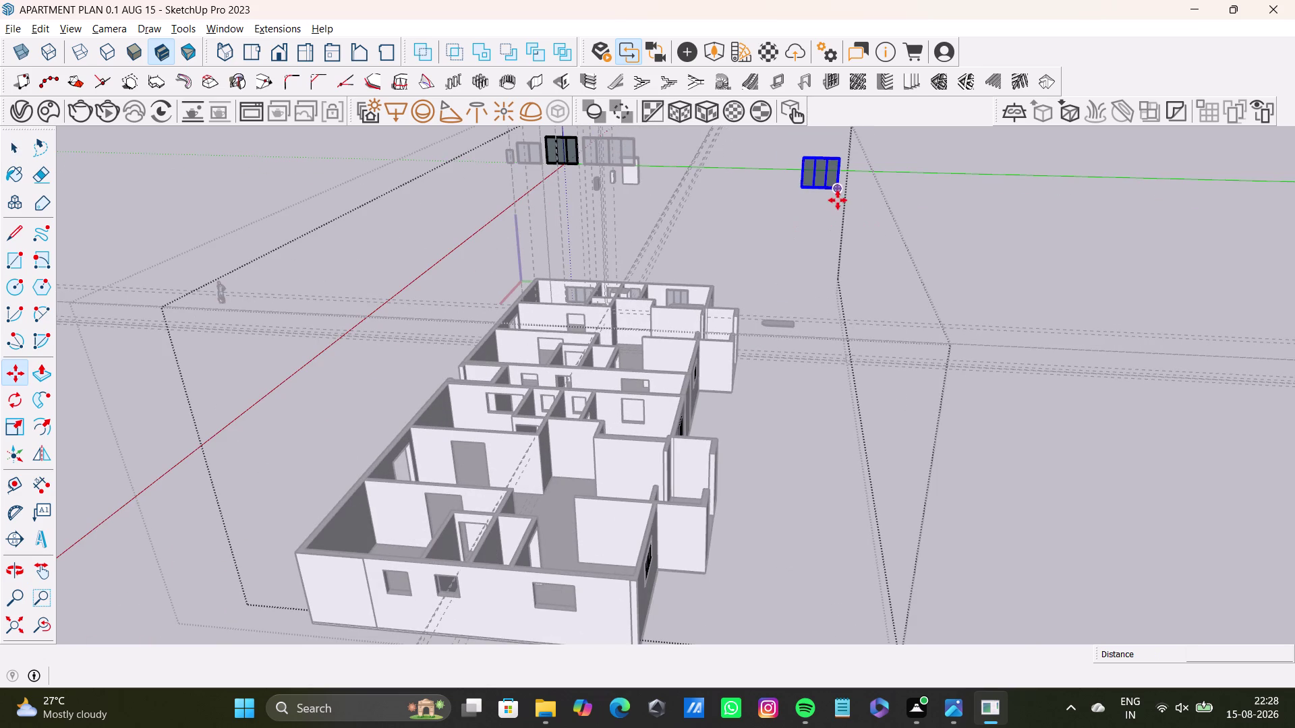
click(837, 191)
scroll(up, 3)
middle_drag(572, 592, 597, 432)
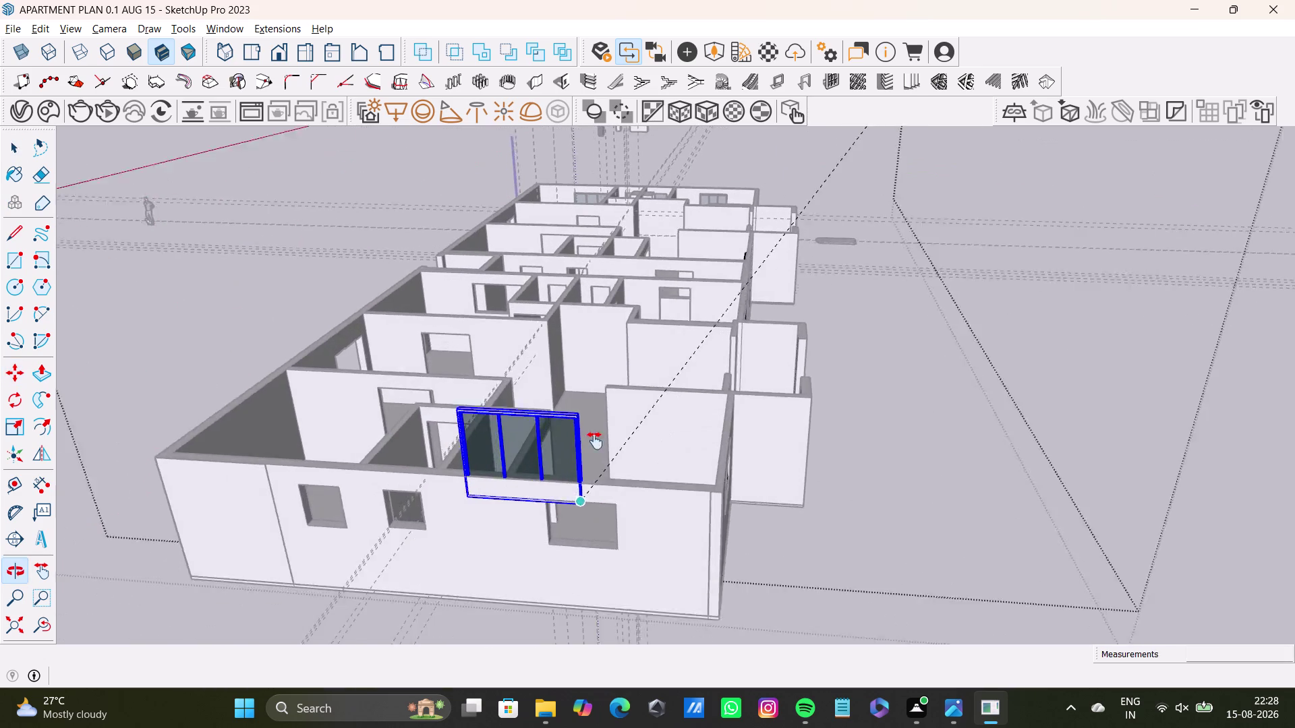
middle_drag(597, 433, 603, 410)
scroll(up, 3)
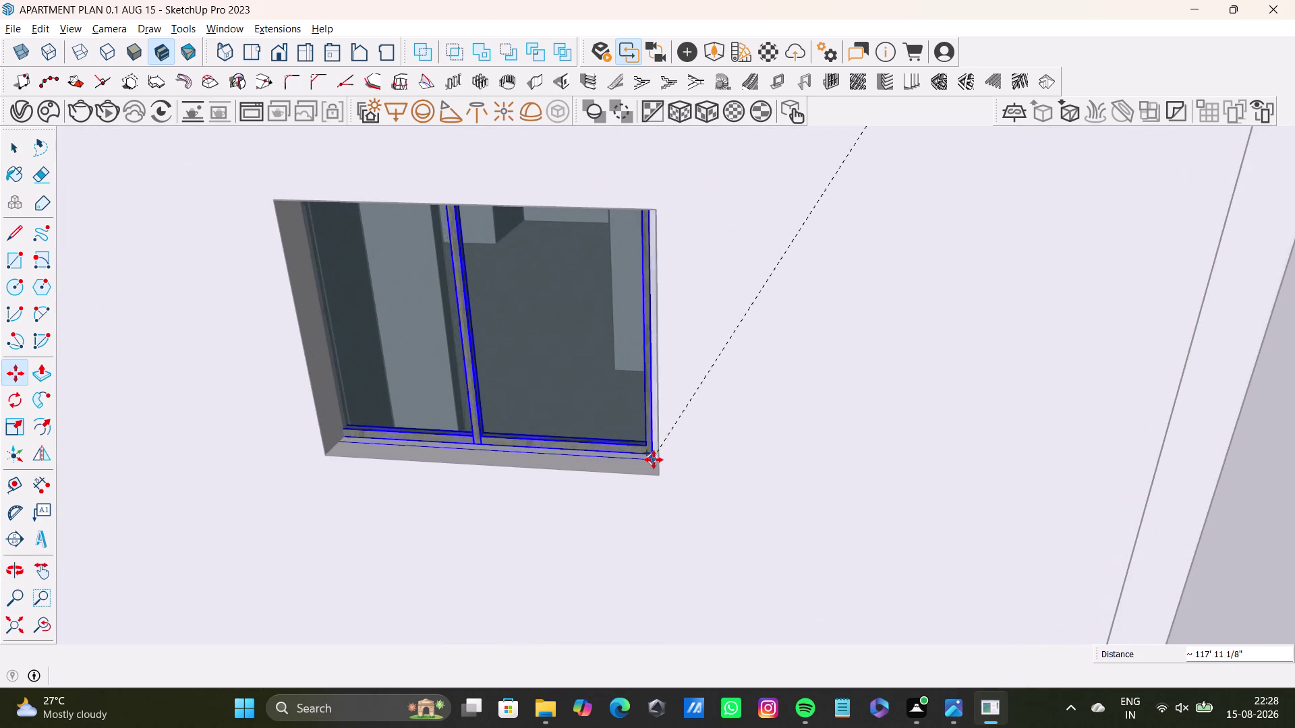
click(650, 462)
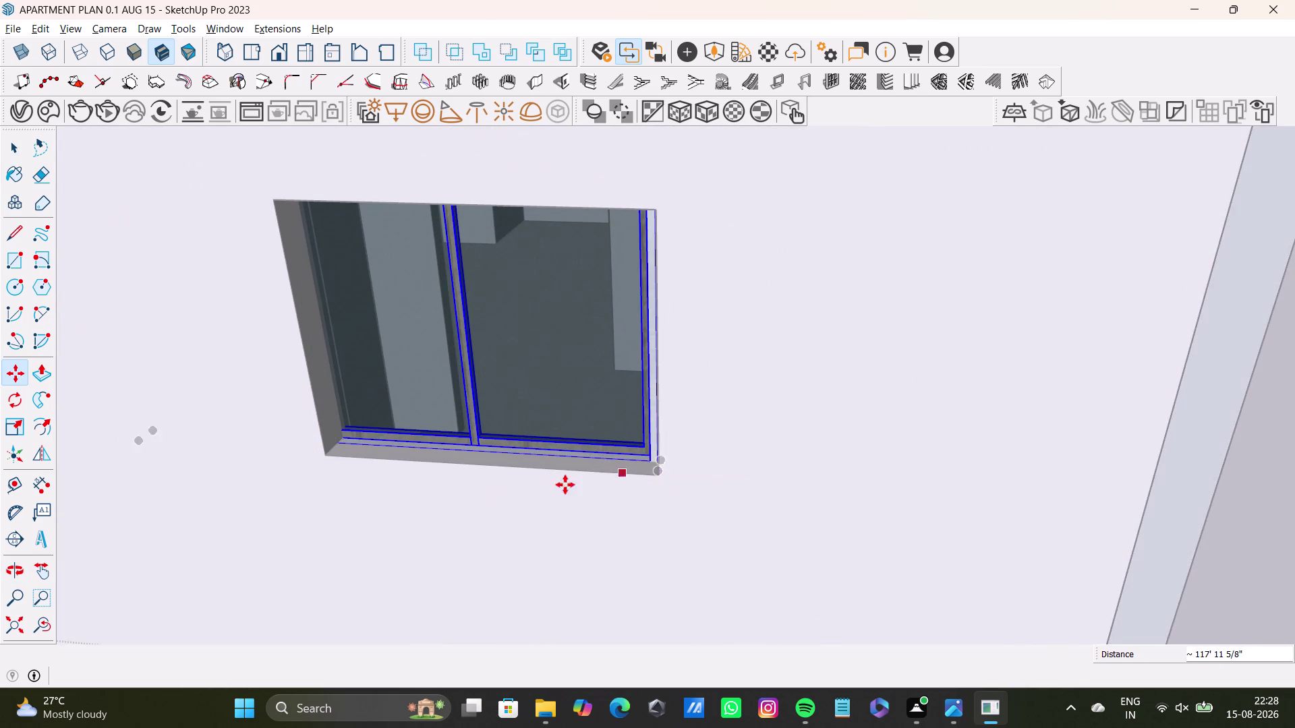
scroll(down, 3)
Scale the window down, then widen its left edge to meet the opening's edge.
key(s)
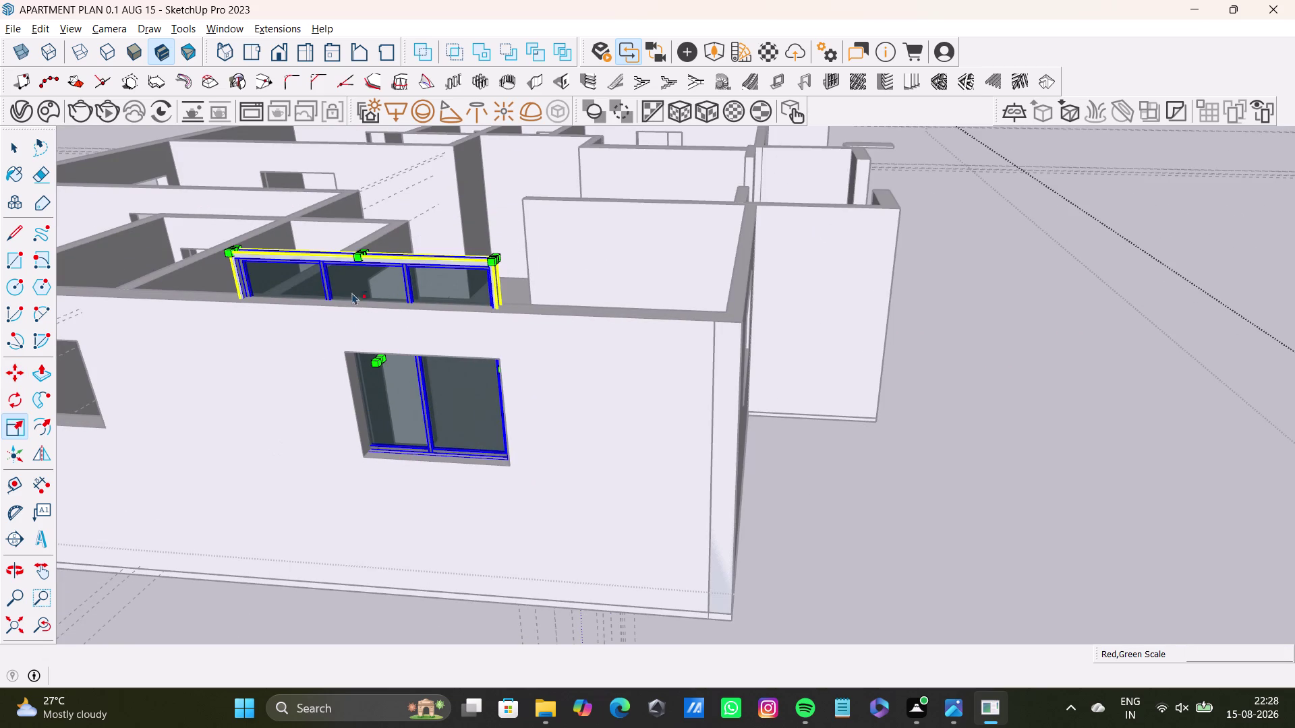
drag(242, 244, 380, 337)
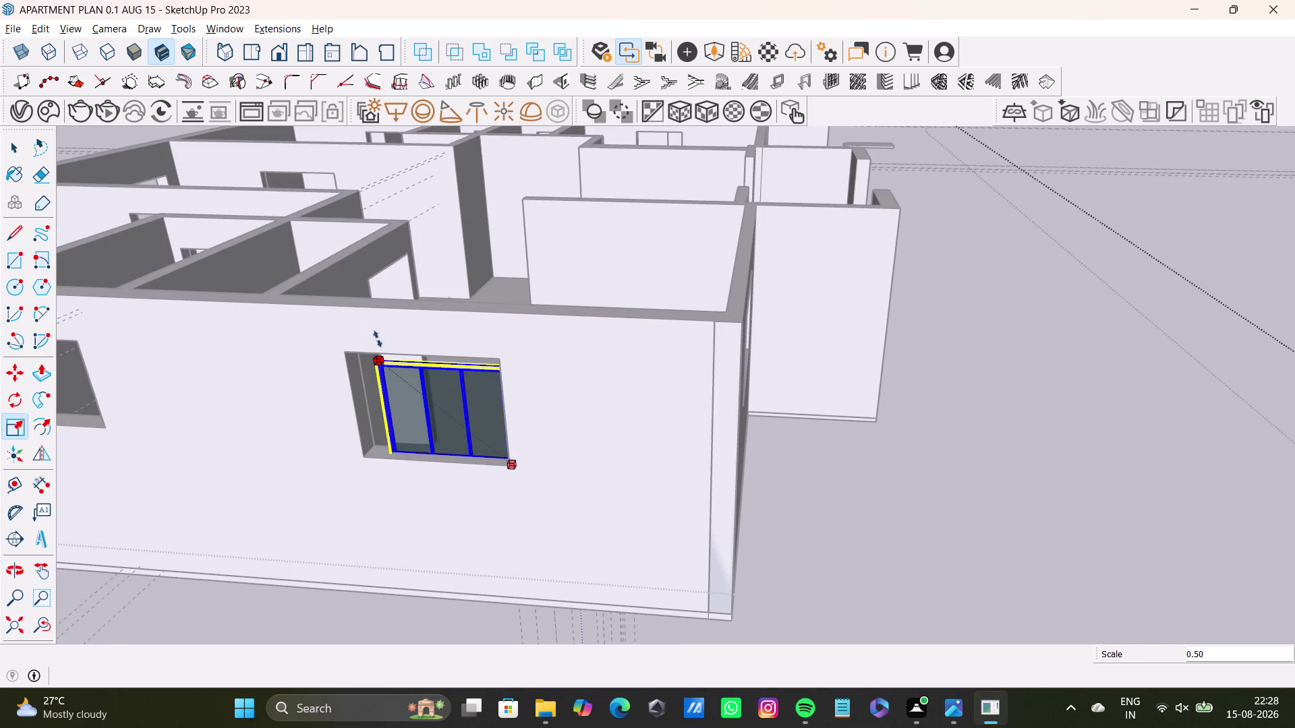
drag(380, 337, 361, 343)
middle_drag(445, 490, 505, 438)
scroll(up, 3)
scroll(down, 3)
scroll(up, 3)
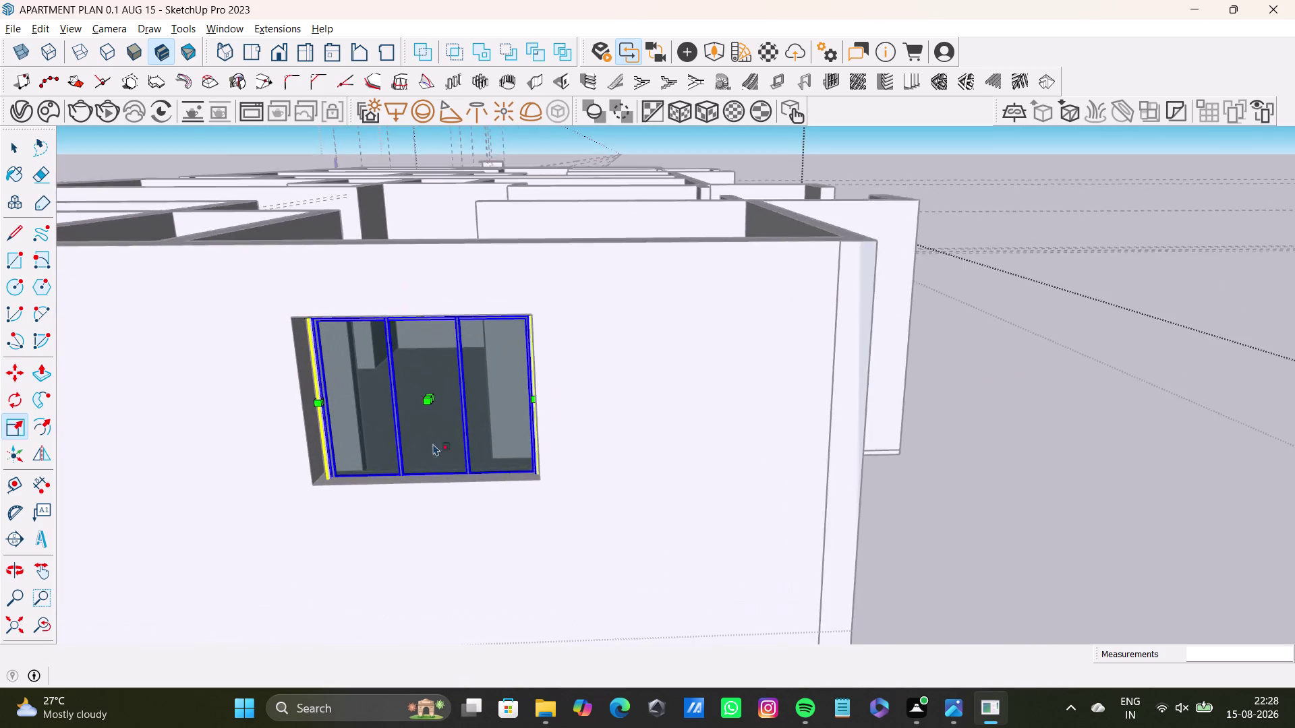
scroll(up, 3)
middle_drag(301, 418, 392, 436)
scroll(up, 3)
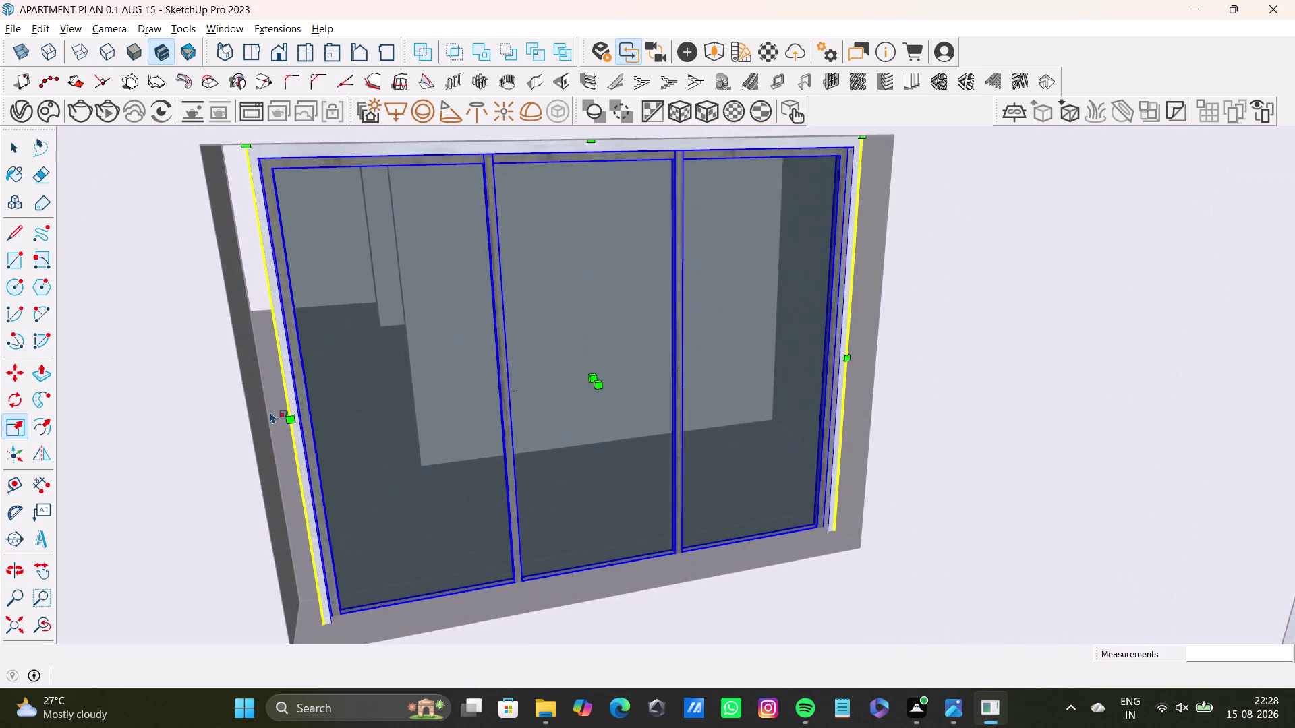
scroll(up, 3)
middle_drag(323, 435, 372, 439)
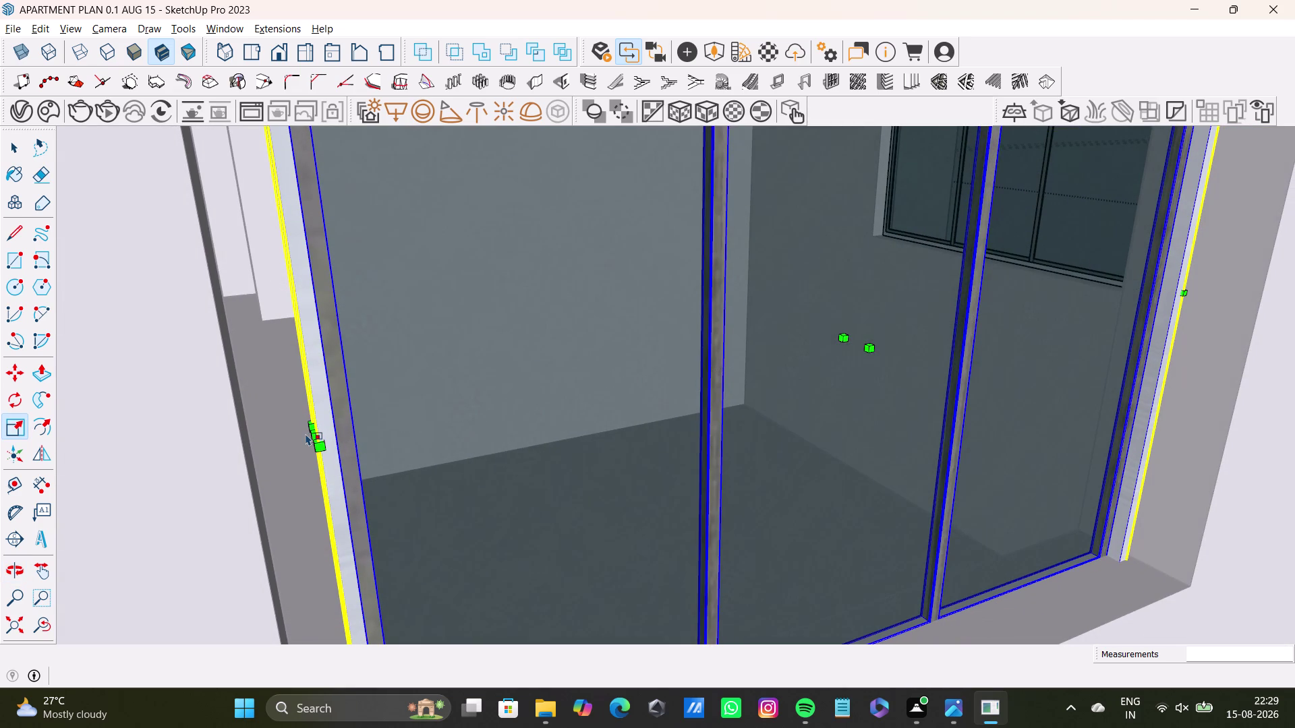
drag(312, 436, 226, 439)
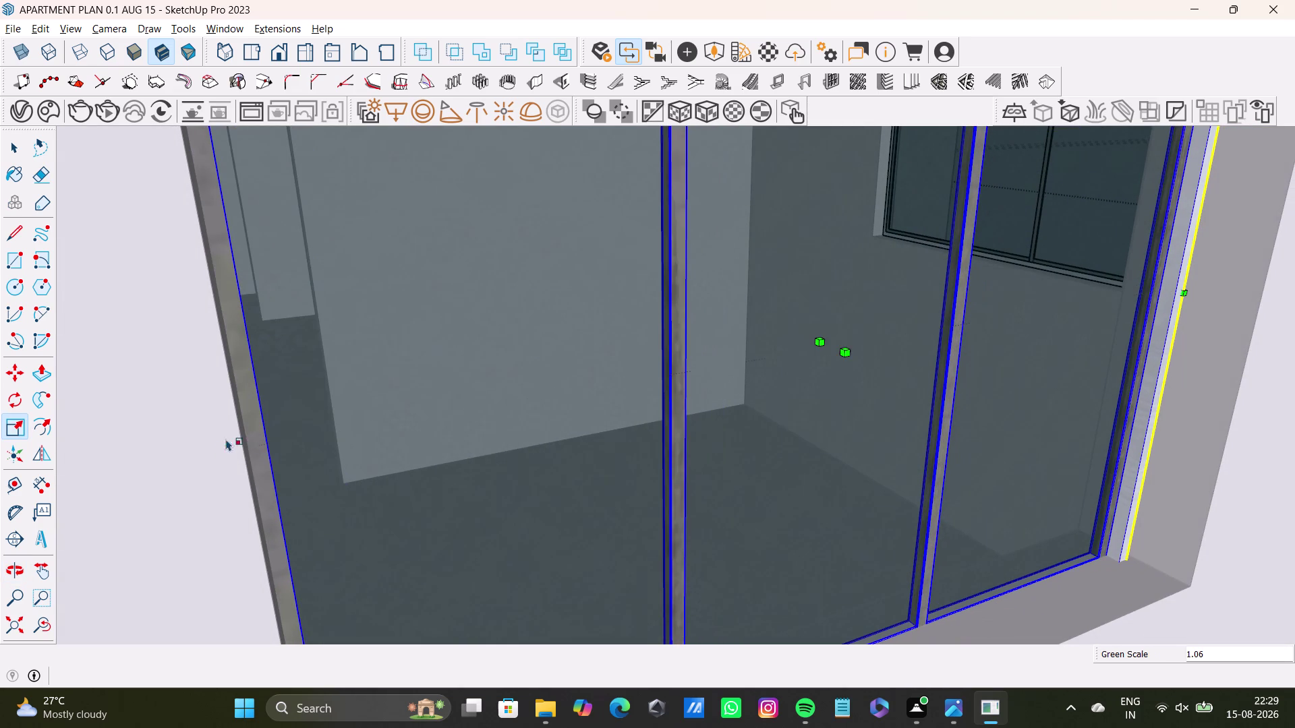
Orbit around the fitted window to check its top and bottom edges.
scroll(down, 3)
middle_drag(594, 529, 516, 546)
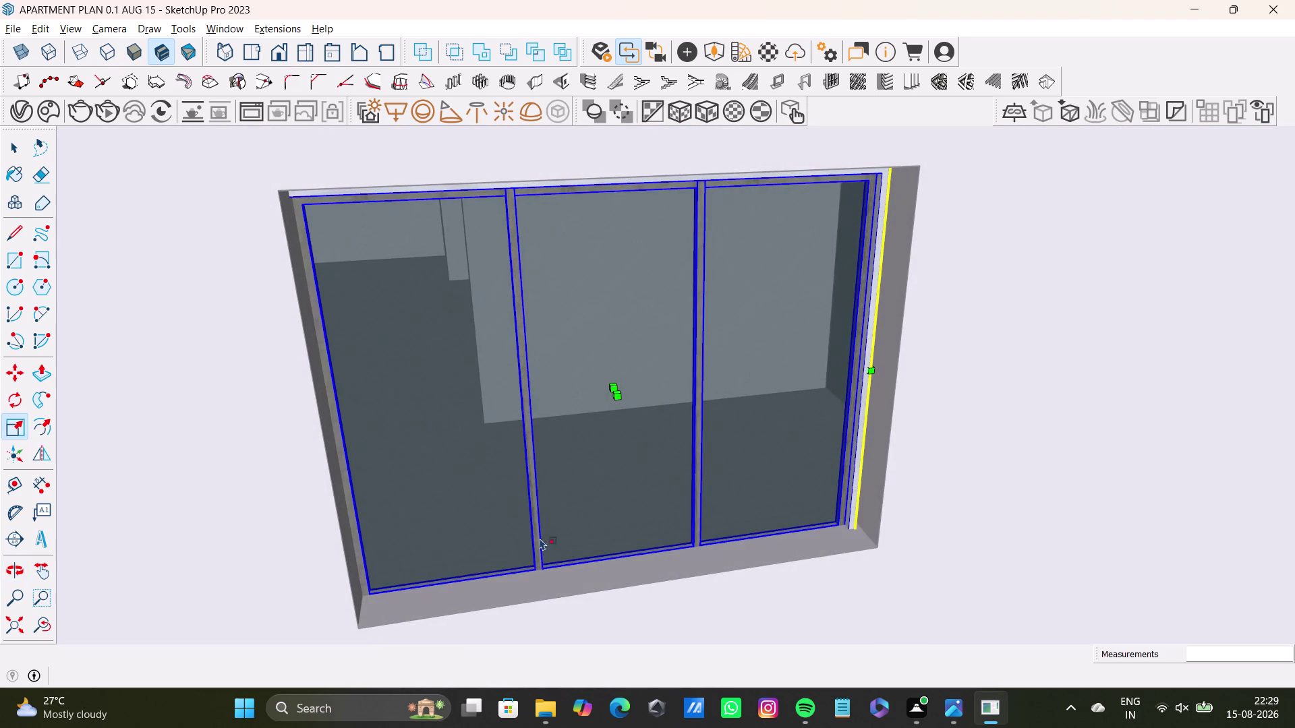
middle_drag(553, 538, 551, 588)
middle_drag(550, 588, 529, 412)
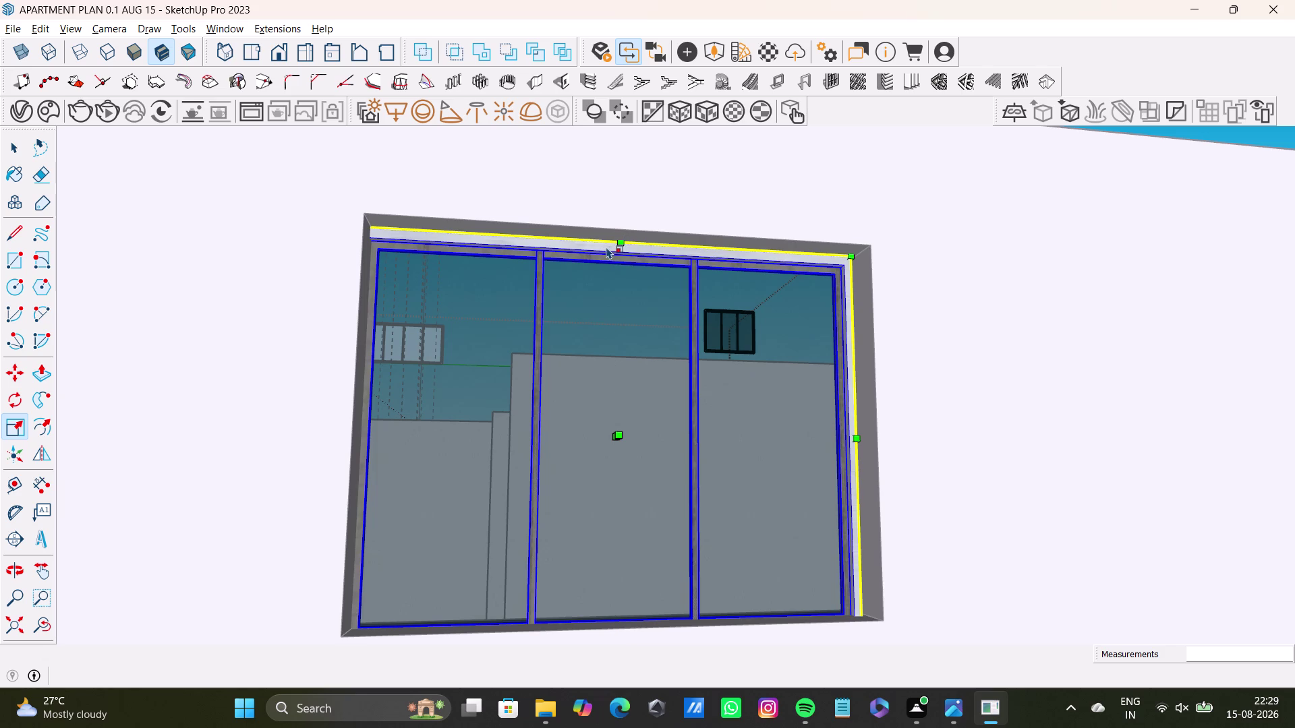
middle_drag(638, 610, 638, 697)
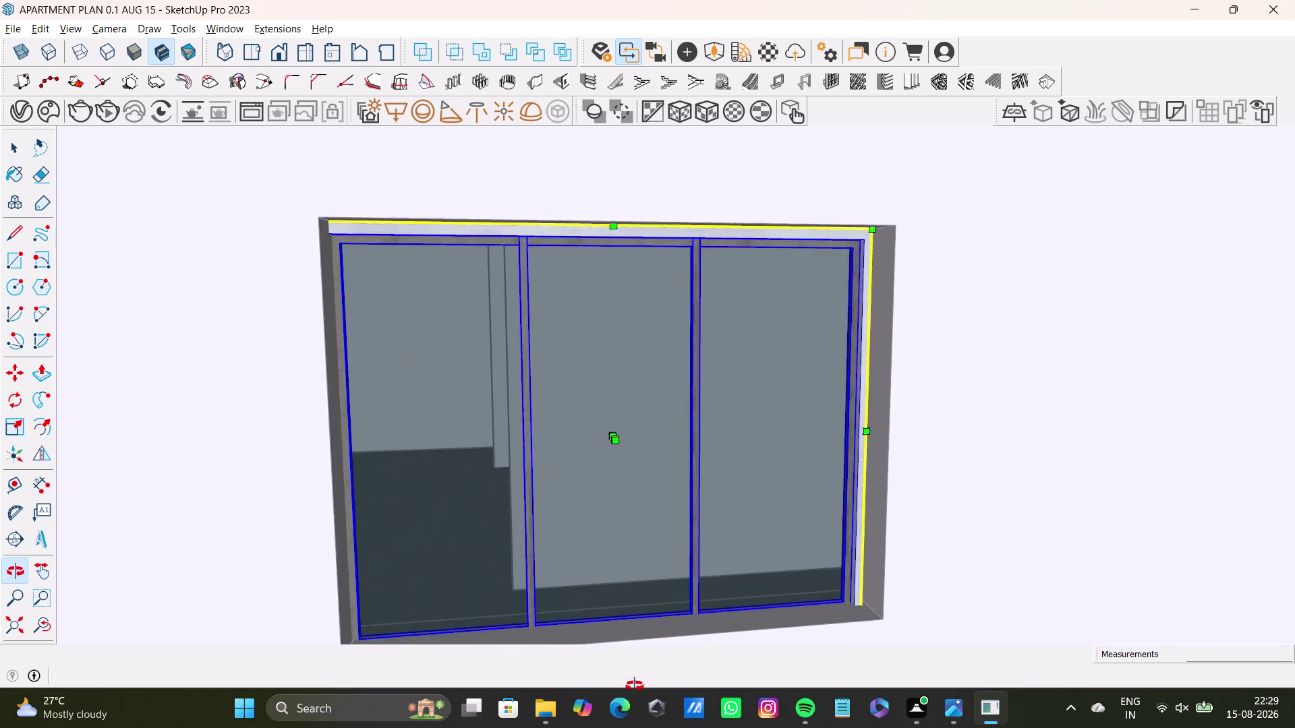
middle_drag(638, 697, 602, 579)
key(s)
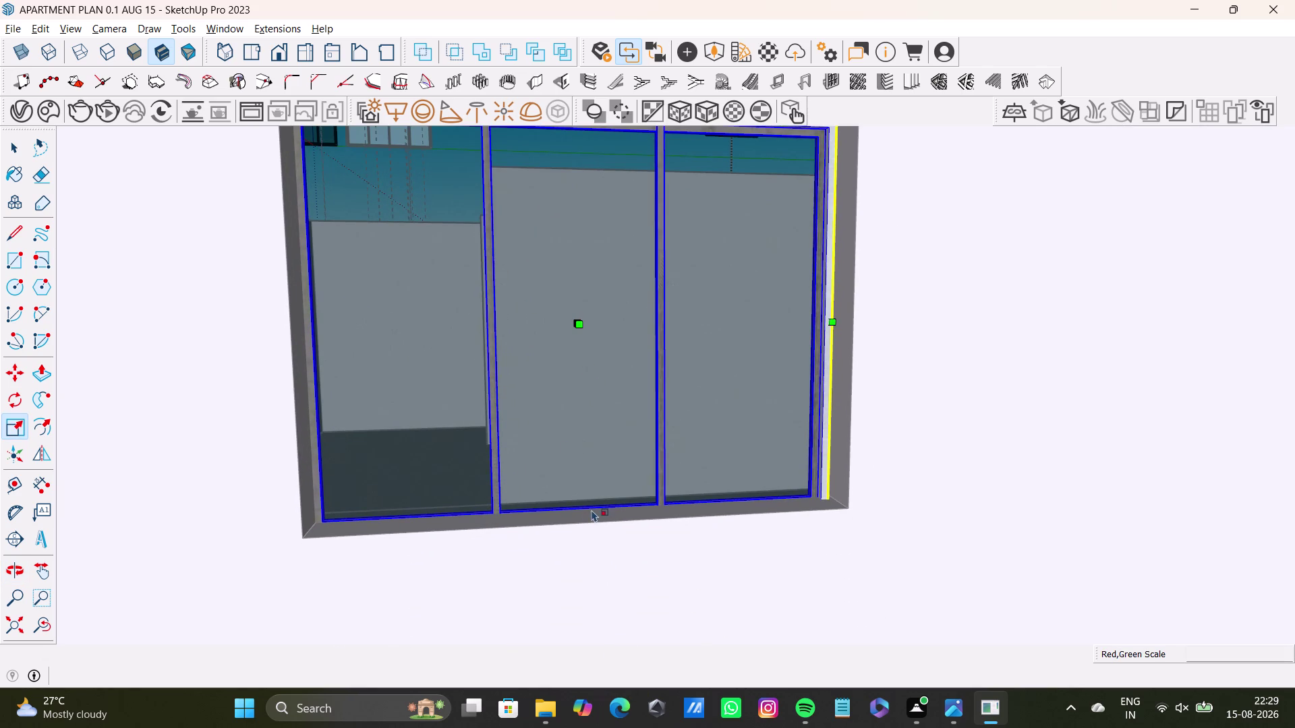
middle_drag(592, 517, 578, 612)
scroll(up, 3)
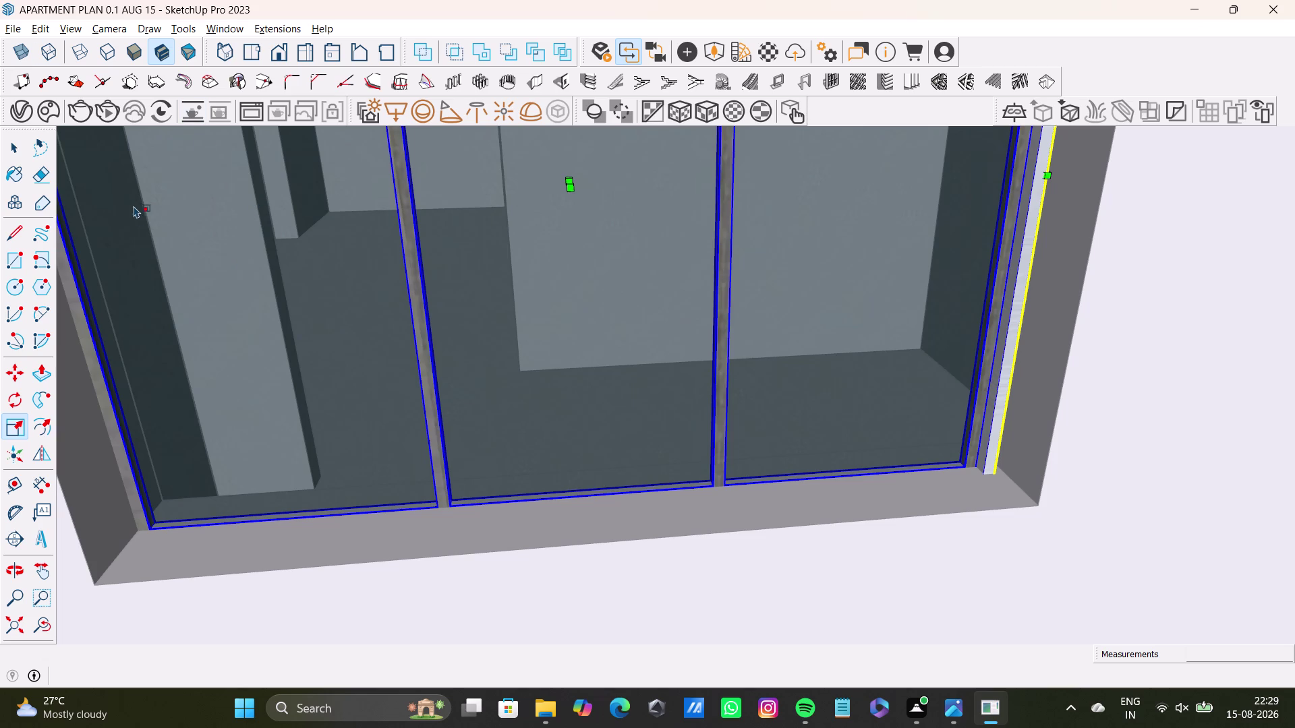
scroll(down, 3)
middle_drag(408, 395, 468, 538)
middle_drag(477, 539, 478, 461)
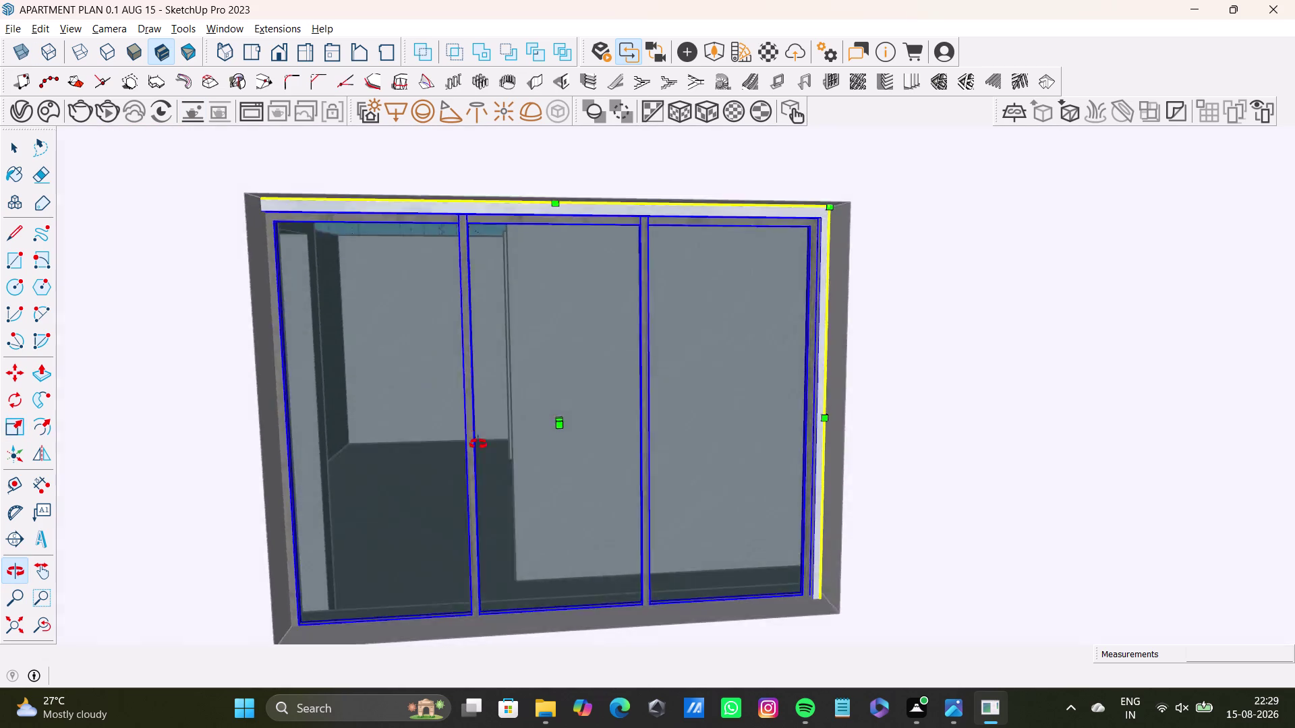
middle_drag(478, 462, 451, 386)
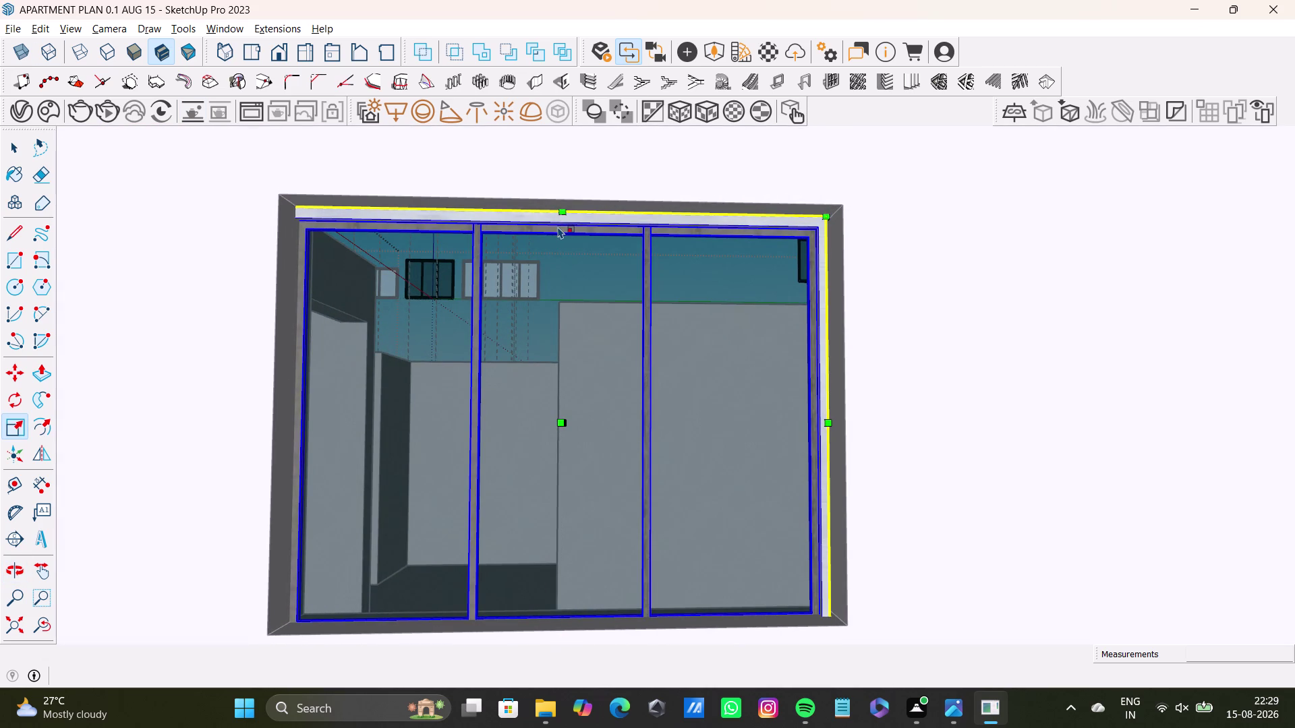
Stretch the window's bottom edge toward the sill, then undo four scale changes.
click(562, 220)
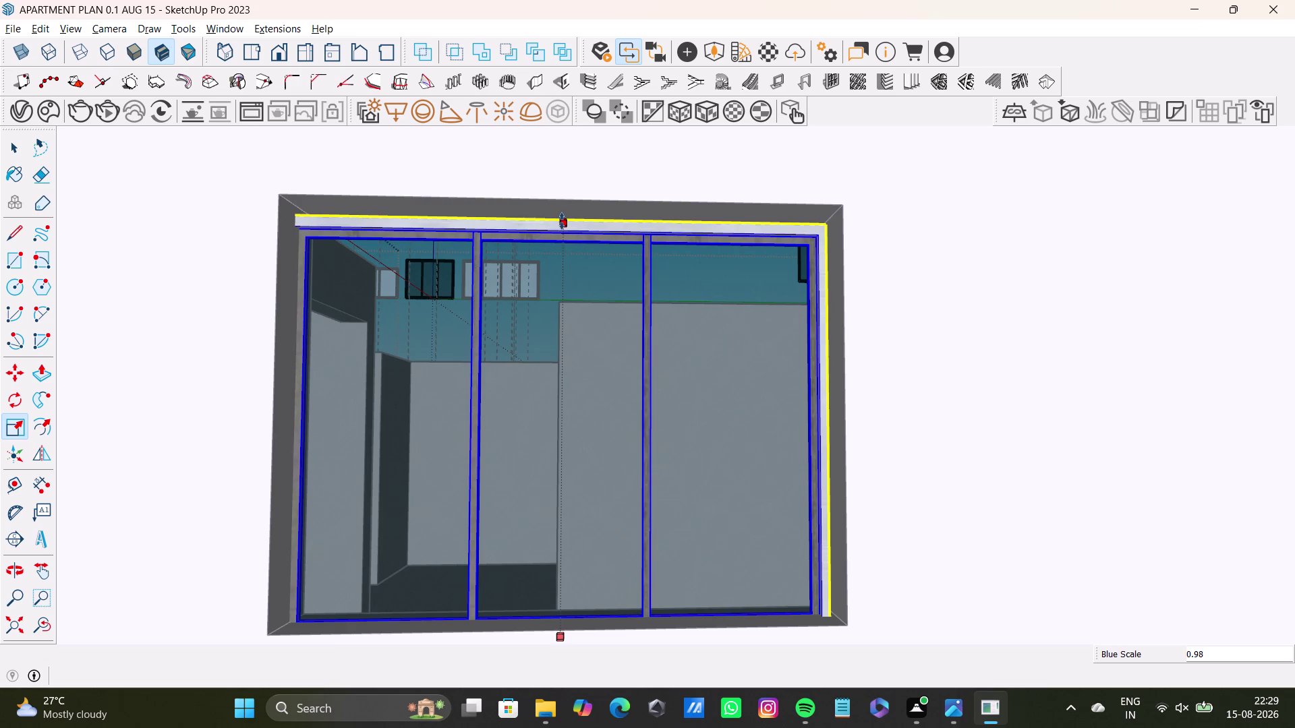
middle_drag(532, 681, 525, 726)
middle_drag(566, 537, 562, 659)
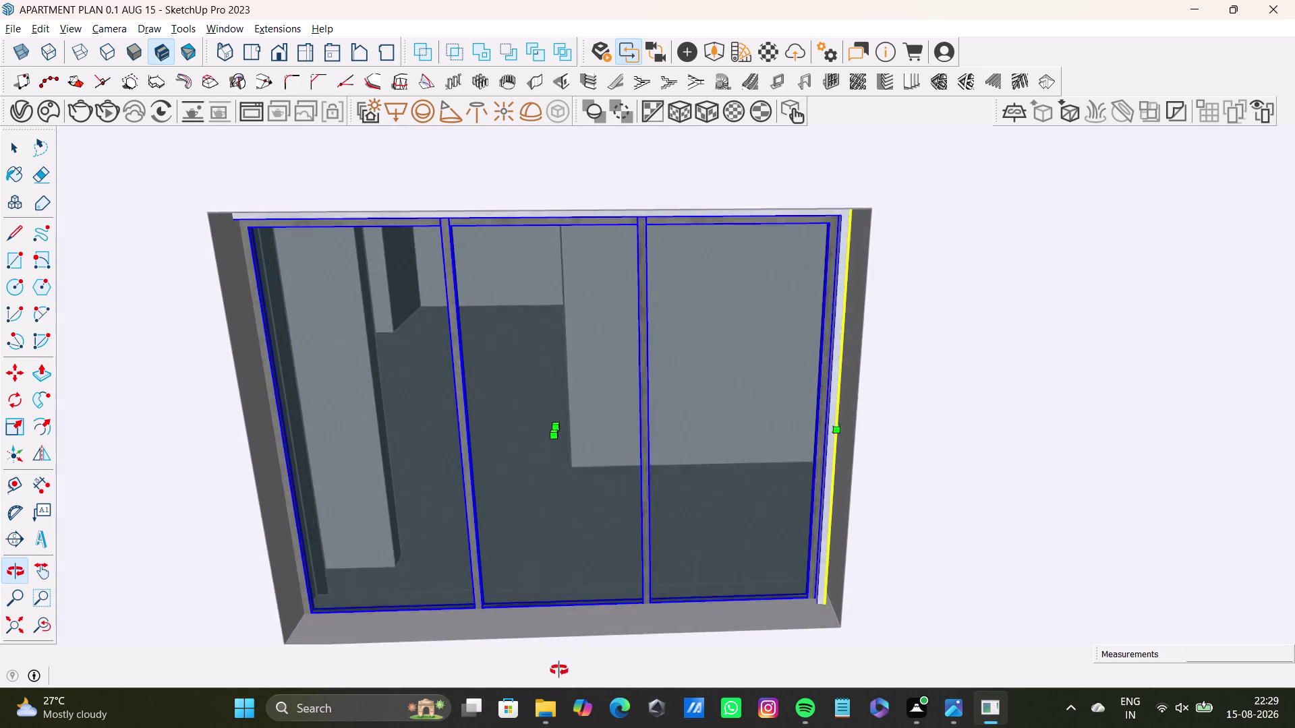
middle_drag(562, 659, 557, 676)
scroll(up, 3)
drag(569, 614, 572, 599)
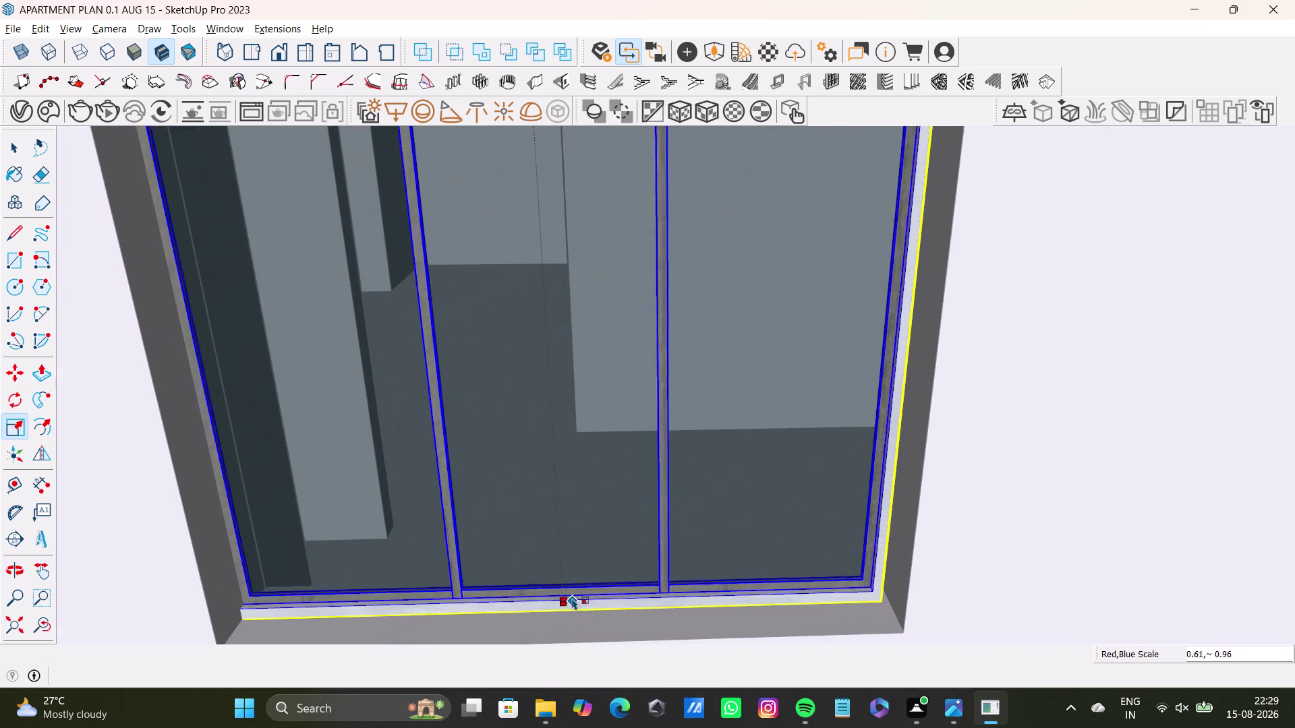
drag(572, 600, 574, 593)
key(ctrl+z)
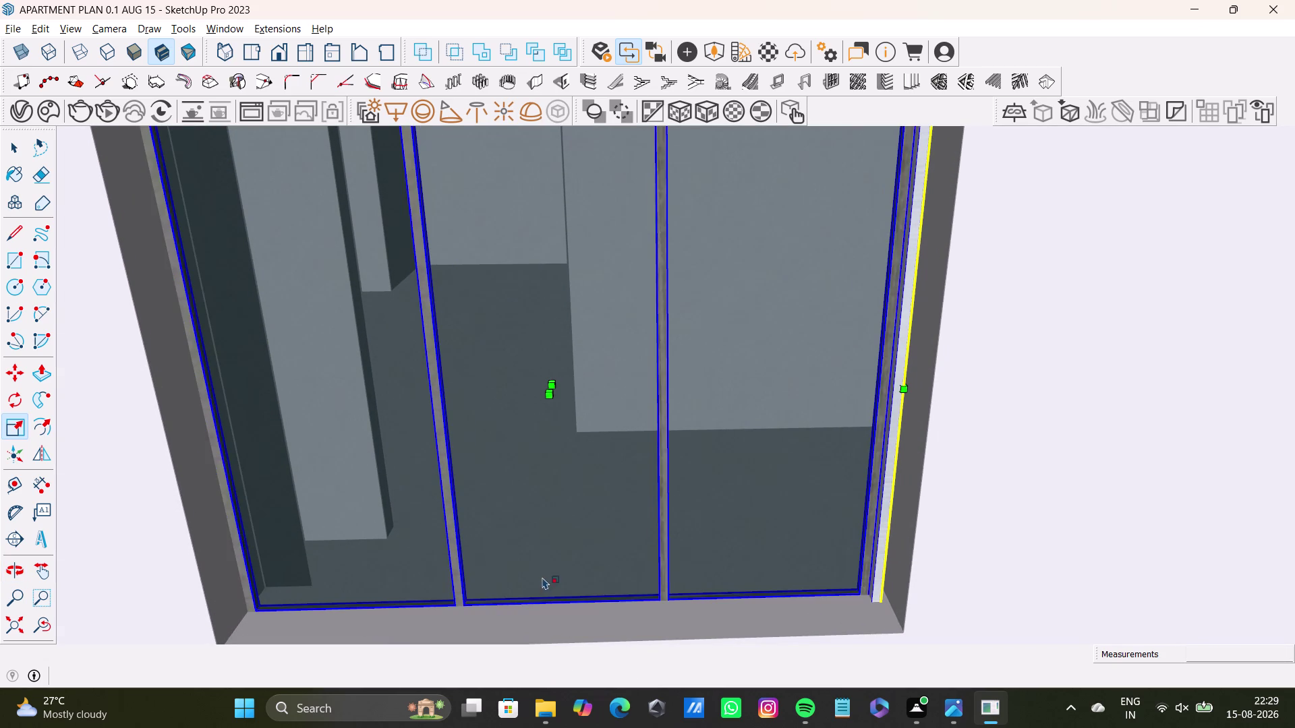
key(ctrl+z)
scroll(down, 3)
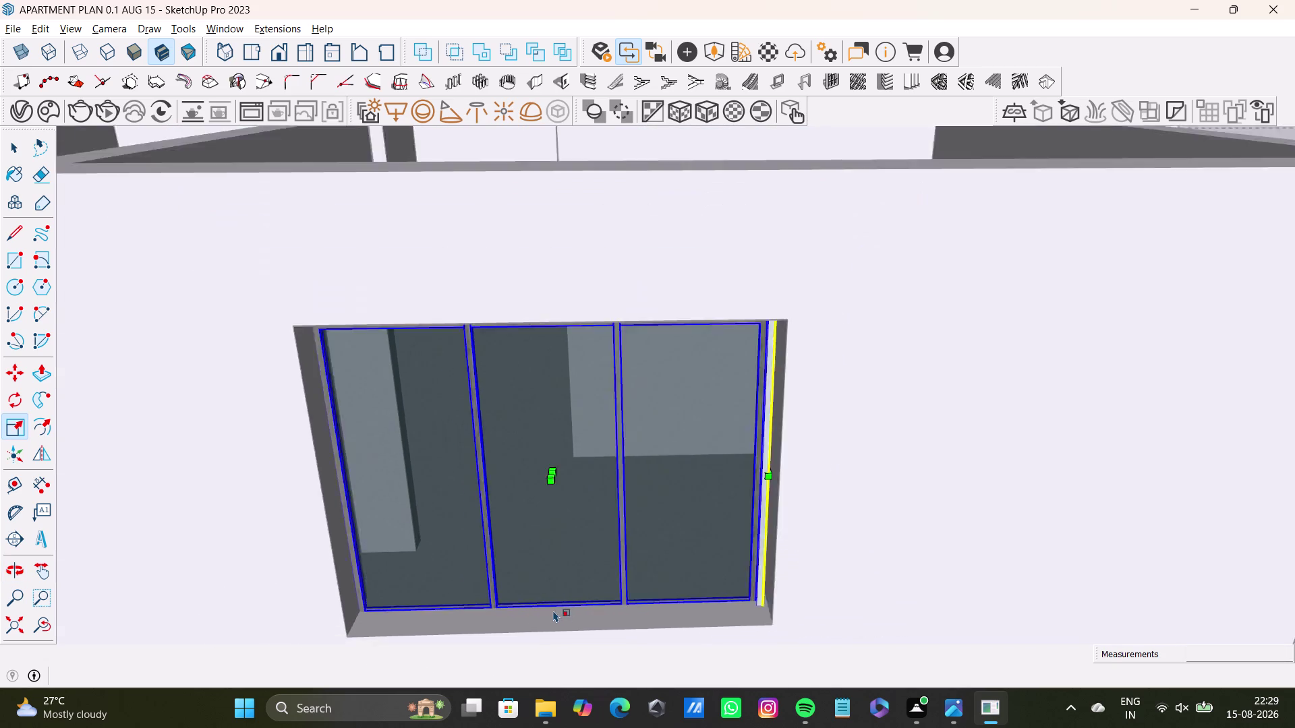
key(ctrl+z)
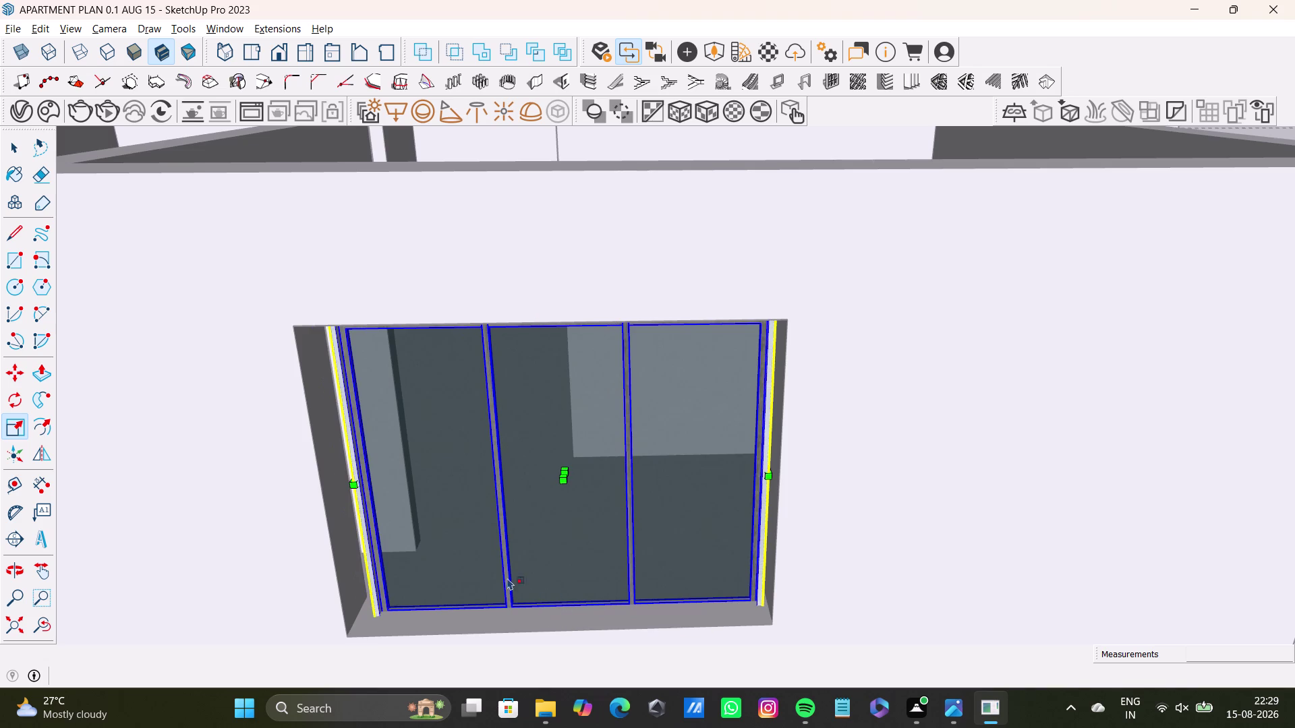
key(ctrl+z)
scroll(down, 3)
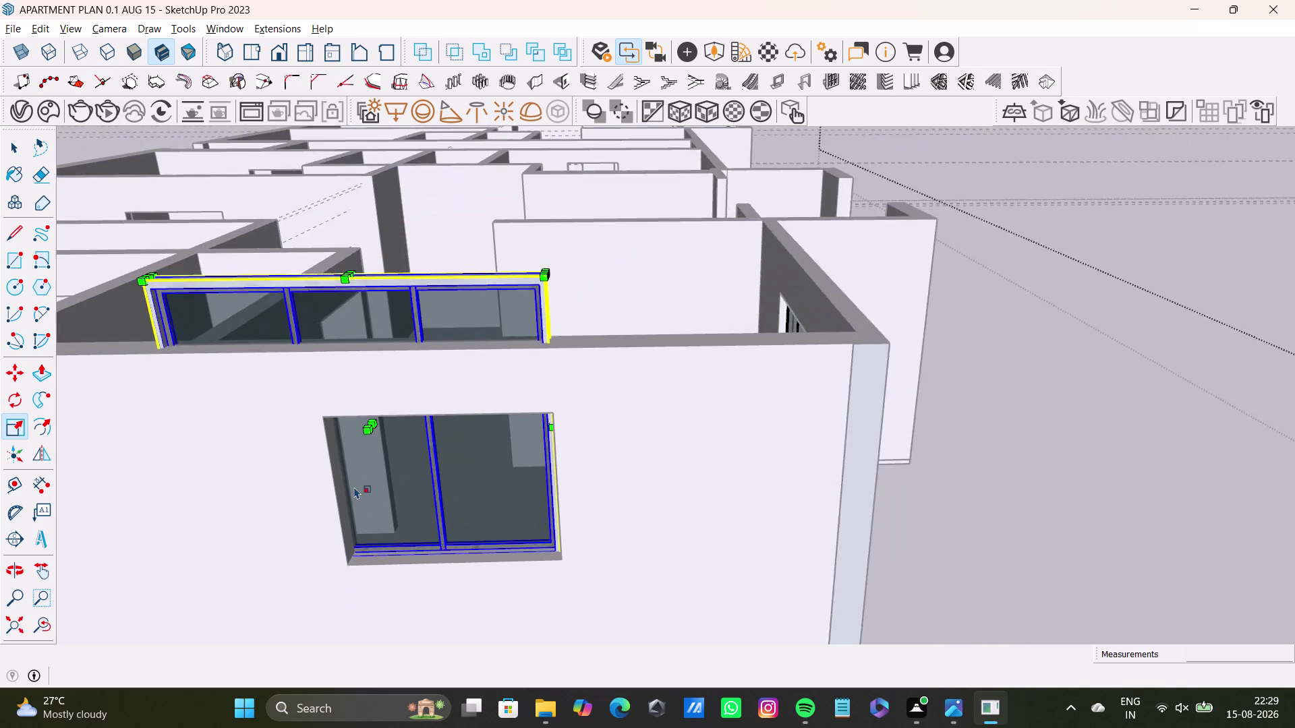
Shrink the upper window uniformly to about 0.58 scale.
middle_drag(354, 487, 624, 484)
scroll(up, 3)
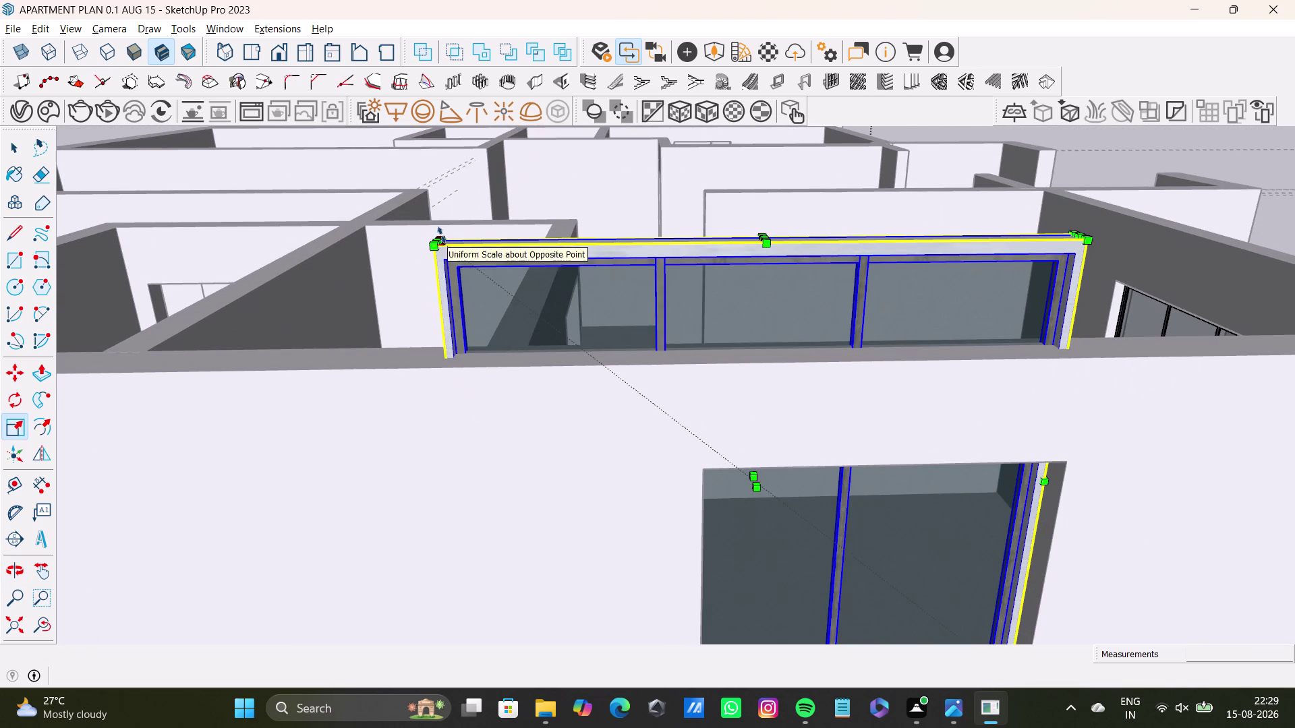
drag(442, 236, 691, 468)
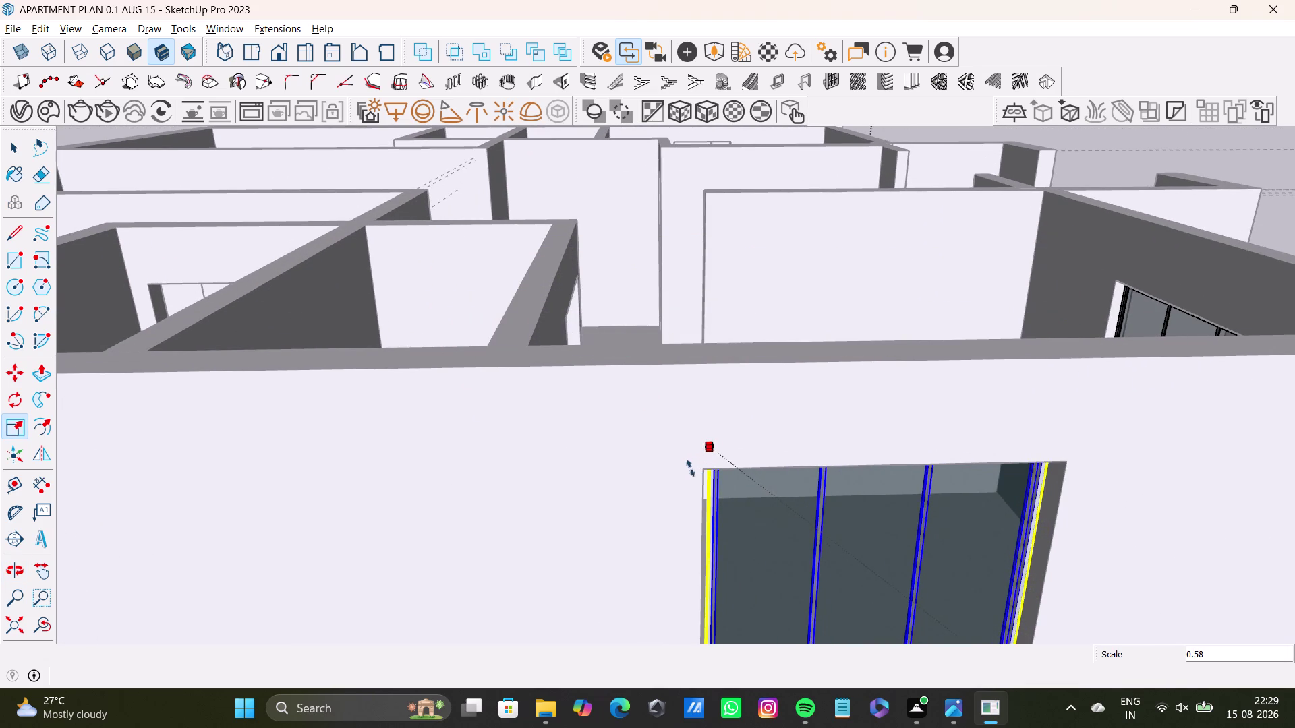
drag(691, 469, 673, 473)
middle_drag(797, 497, 608, 374)
drag(717, 346, 717, 380)
scroll(down, 3)
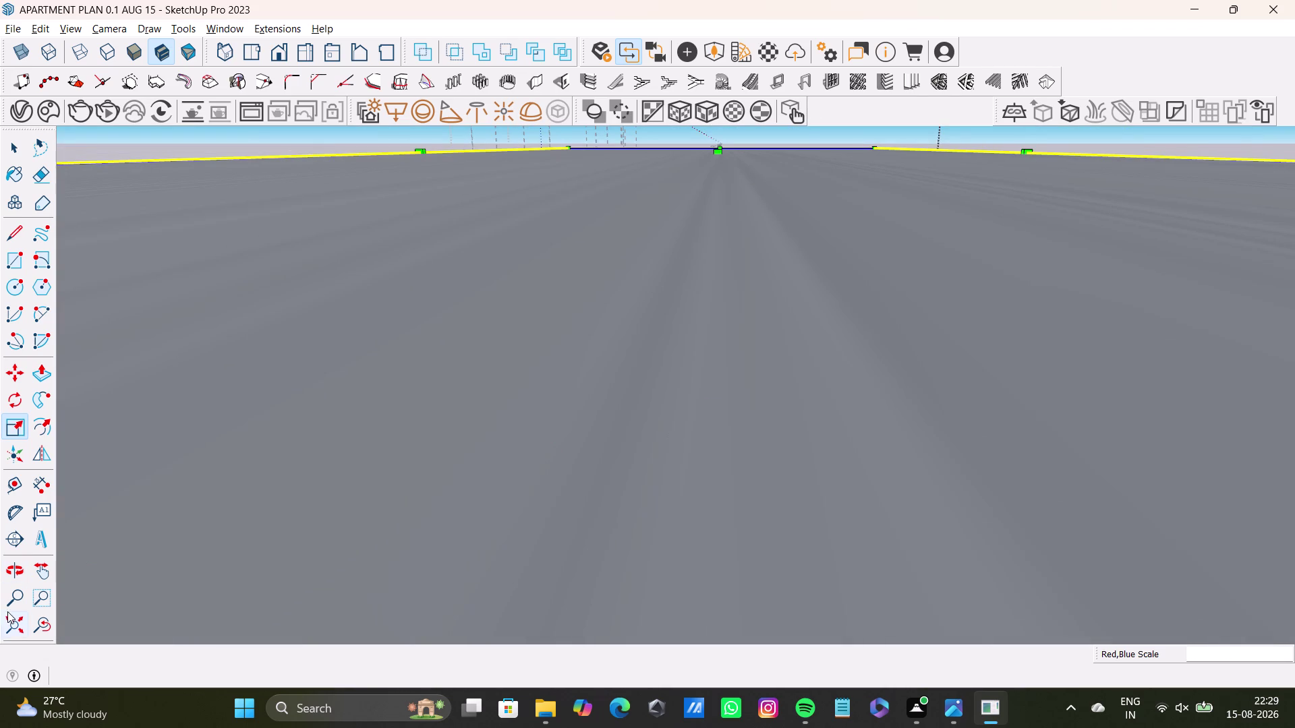
Undo the last change and orbit to face the window on the end wall.
click(8, 621)
middle_drag(623, 545, 740, 569)
key(ctrl+z)
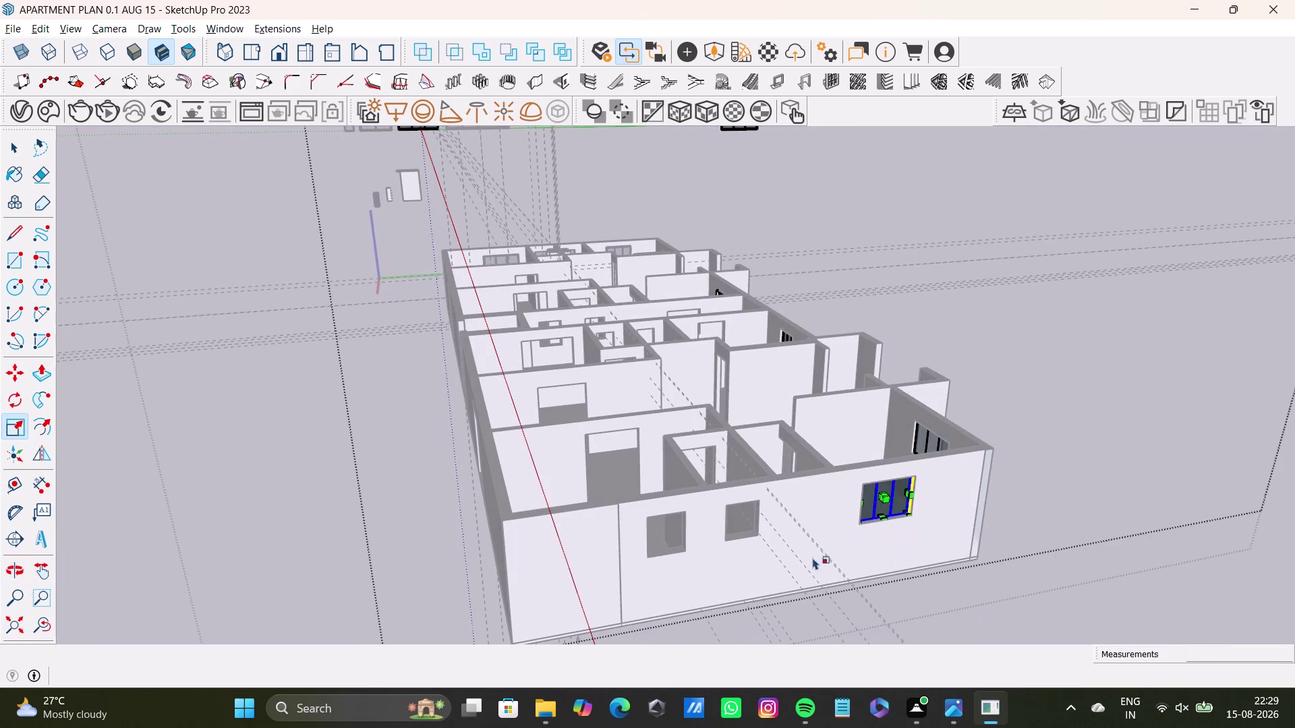
scroll(up, 3)
middle_drag(822, 496, 728, 421)
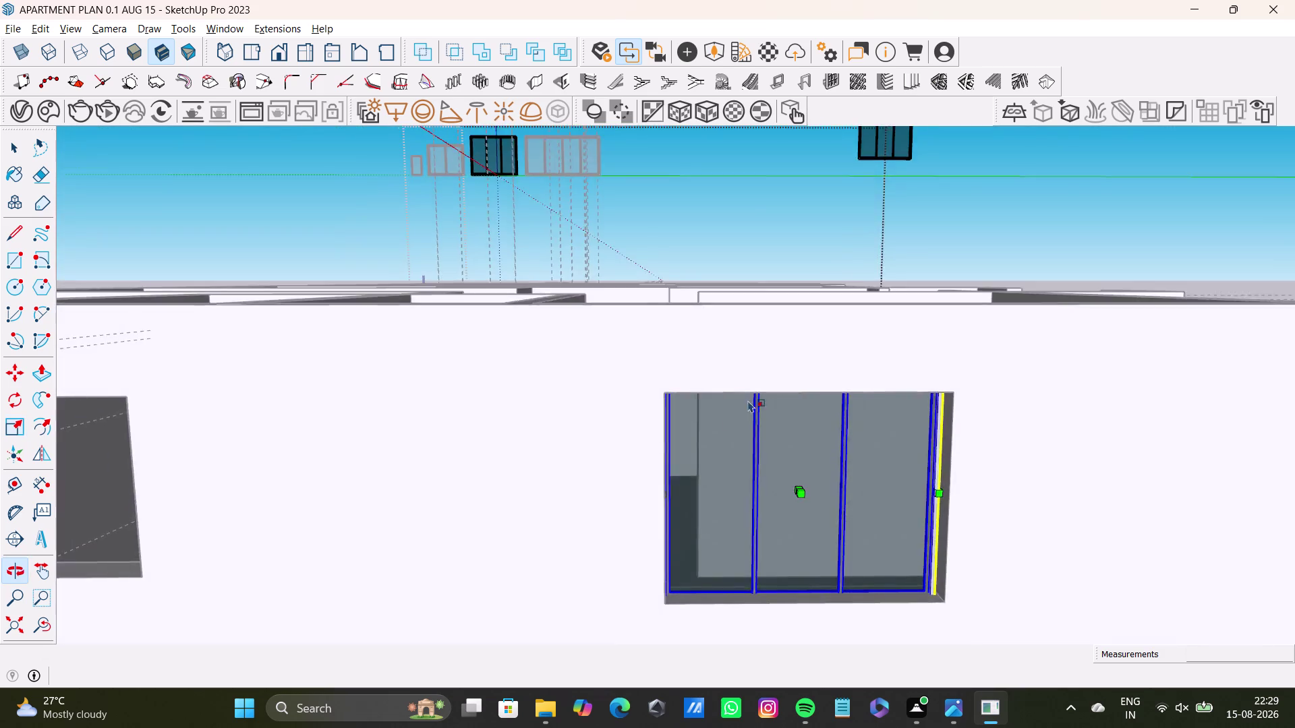
scroll(up, 3)
middle_drag(810, 415, 580, 282)
scroll(up, 3)
middle_drag(594, 281, 586, 228)
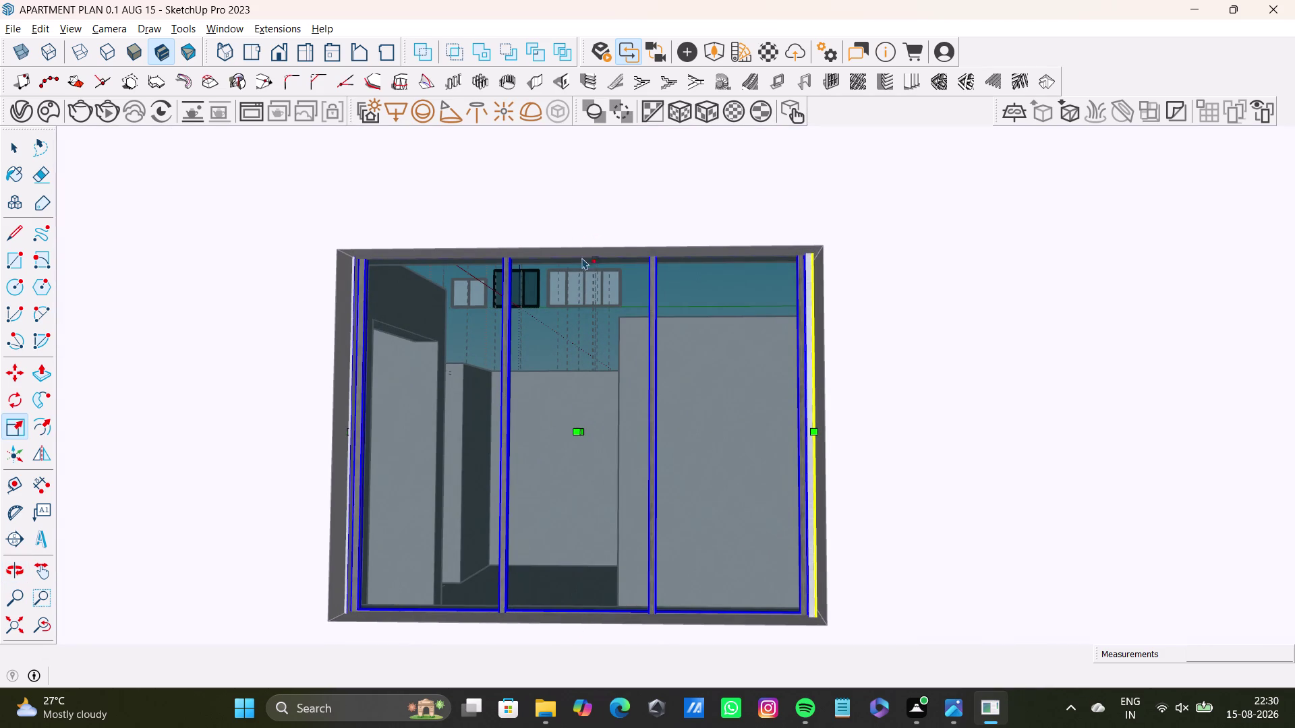
Stretch the end-wall window to the opening's top, sill and right jamb.
drag(581, 244, 581, 256)
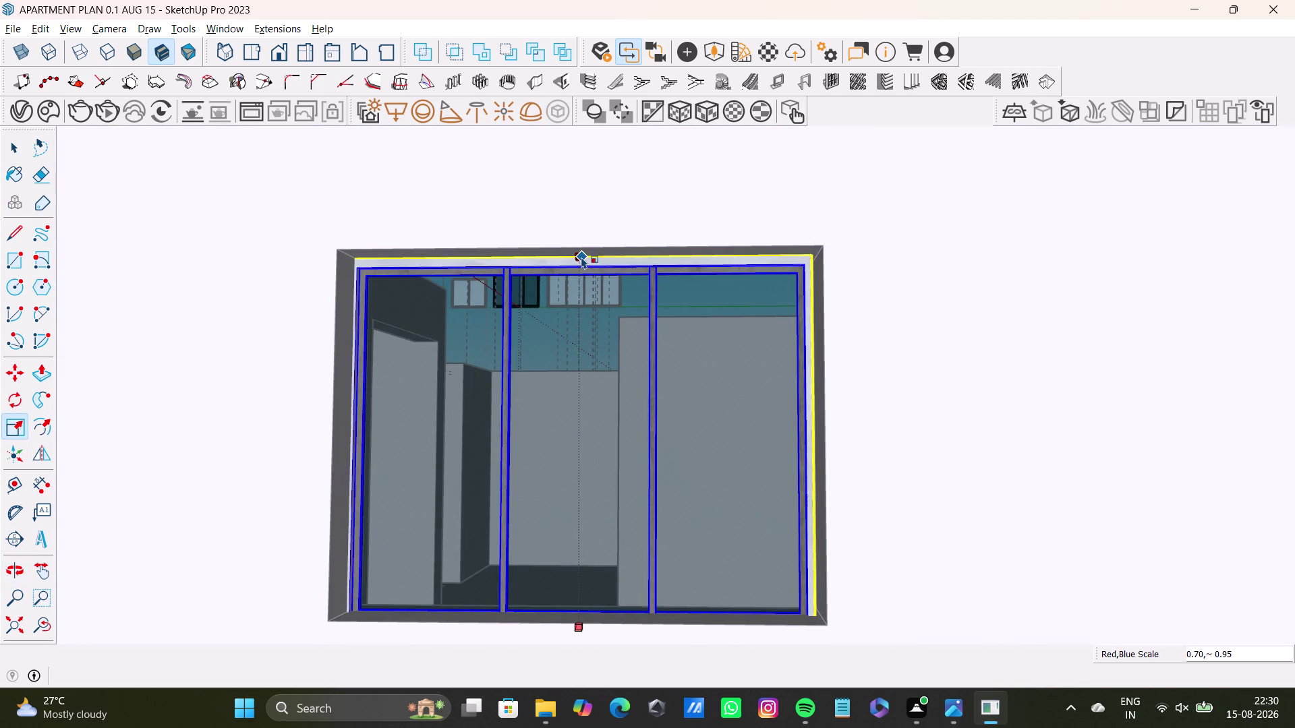
drag(581, 257, 581, 258)
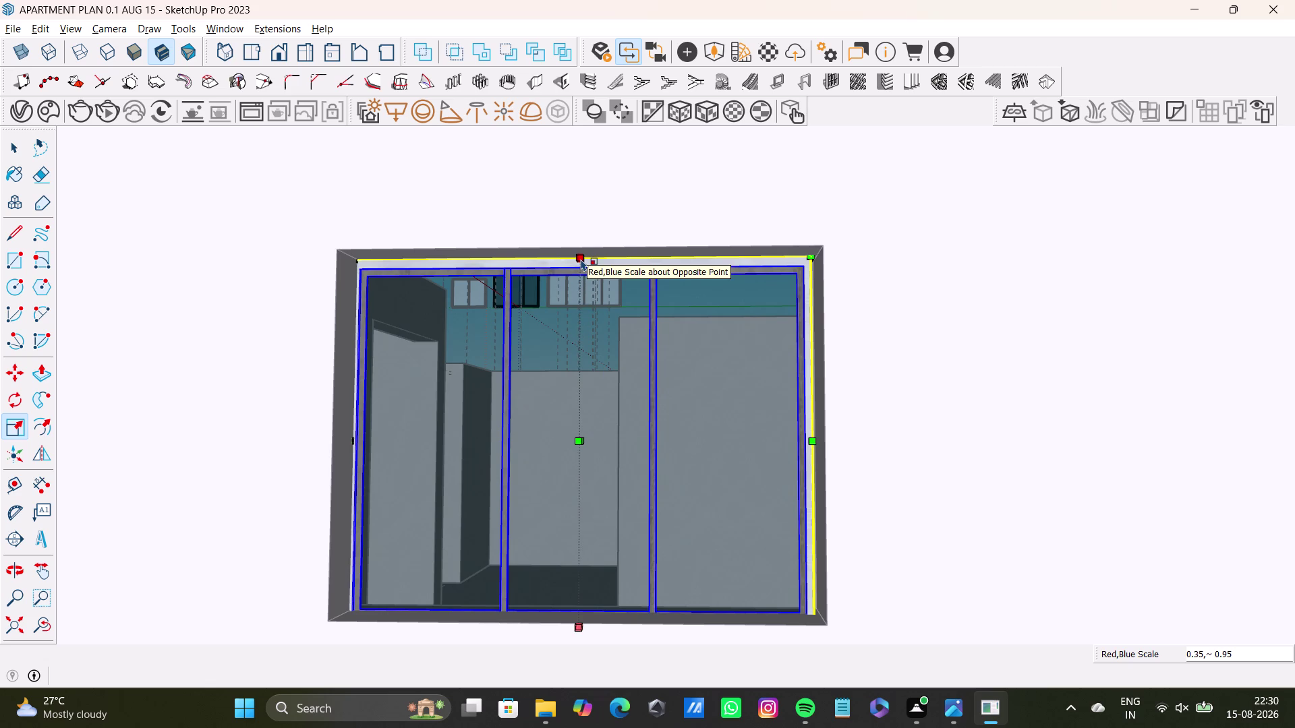
drag(580, 621, 580, 612)
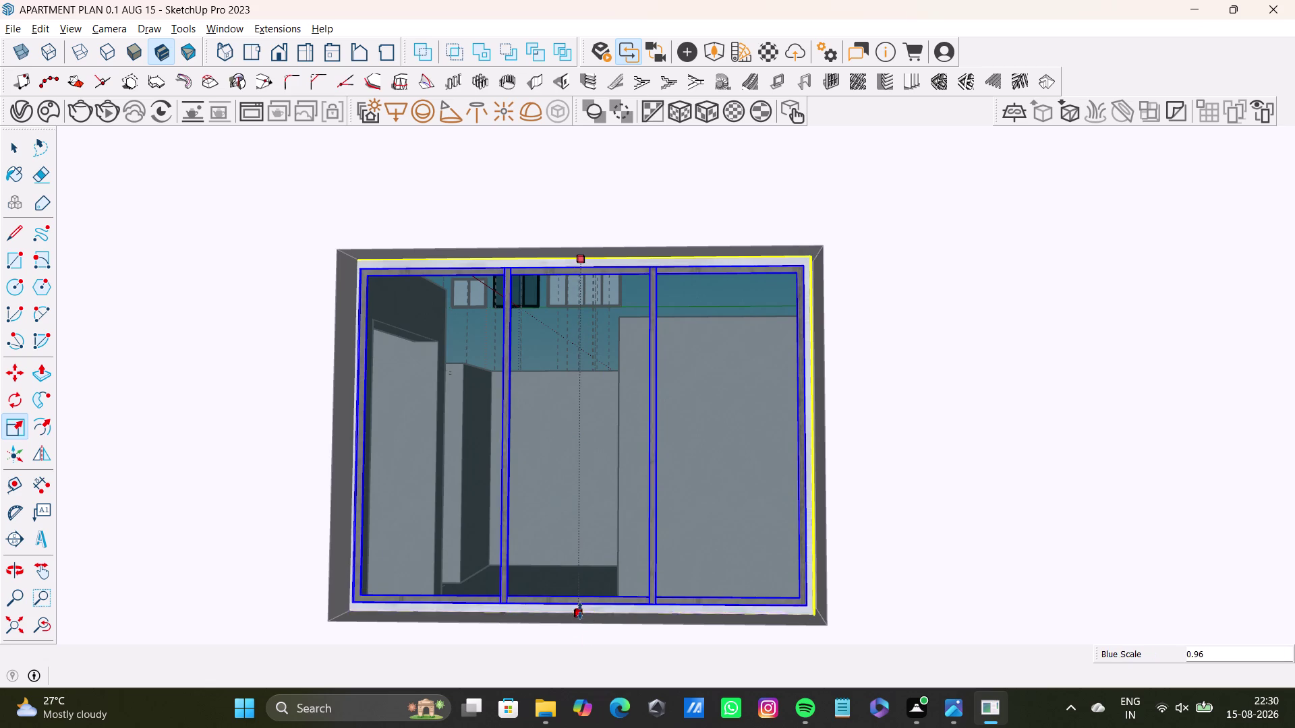
drag(580, 612, 575, 611)
drag(358, 433, 362, 439)
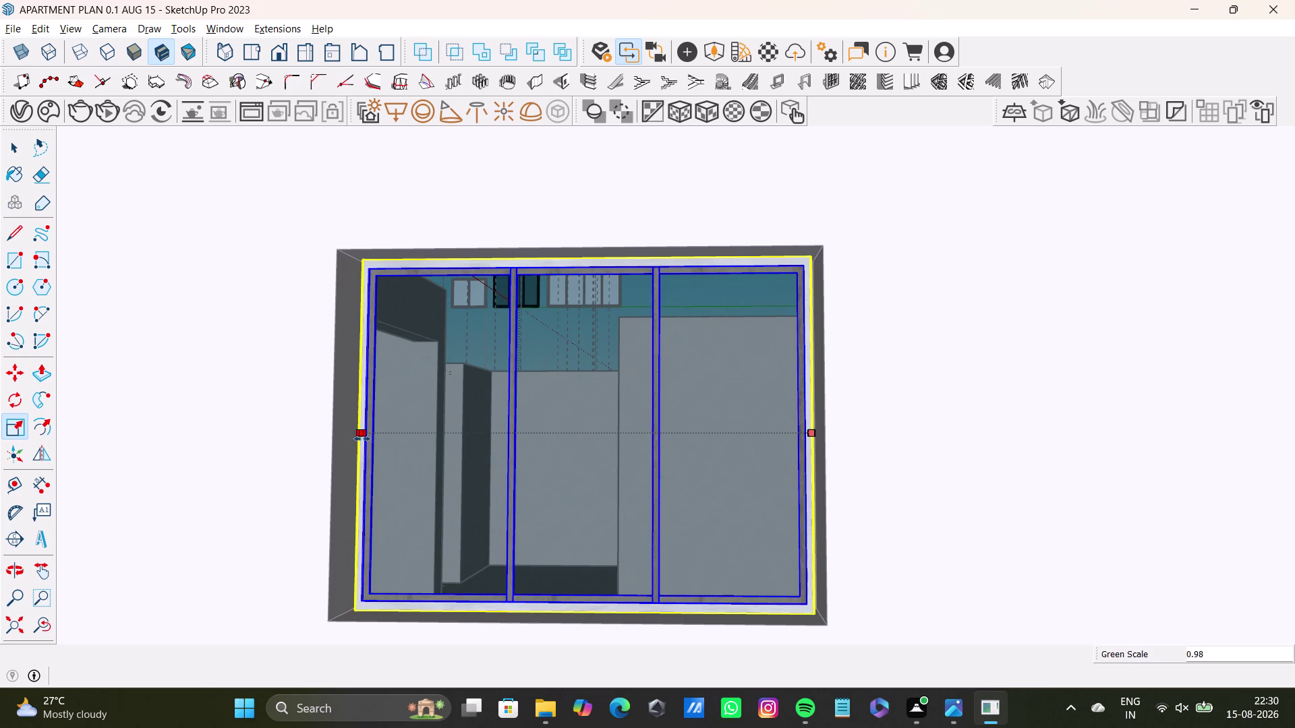
drag(362, 439, 359, 442)
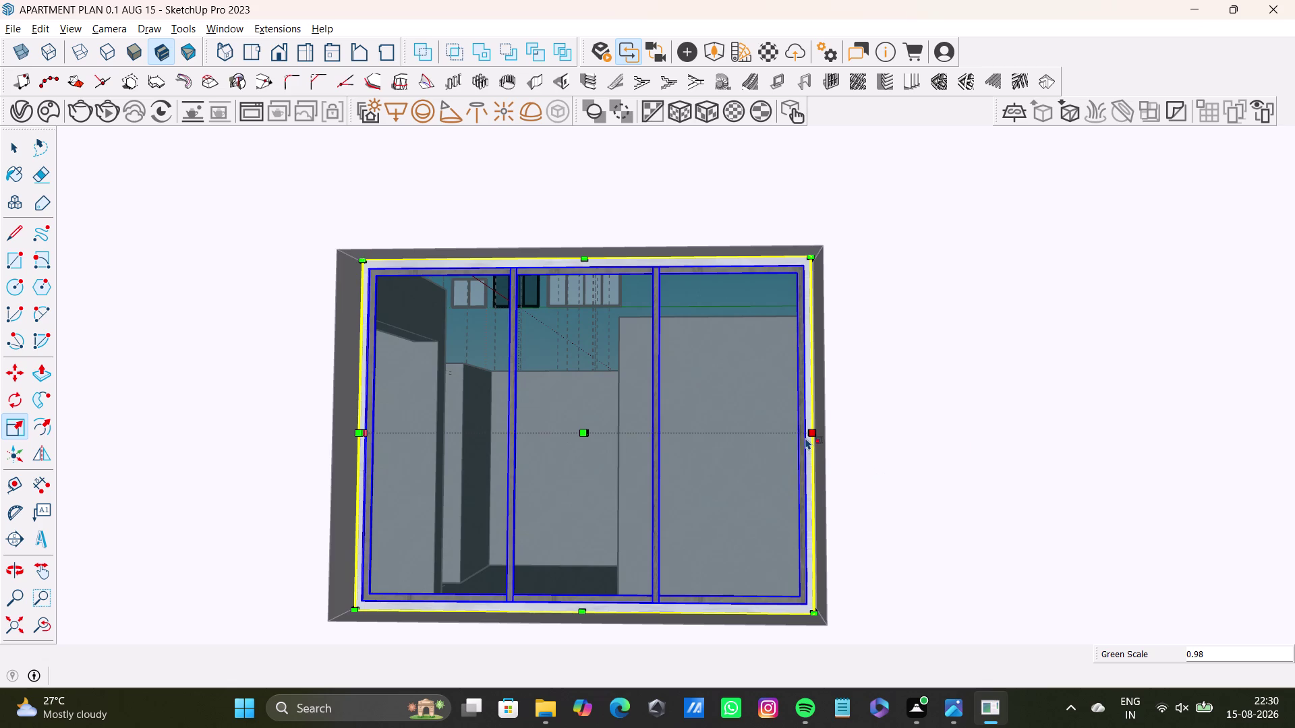
click(805, 437)
Undo the stretch and move the view across the apartment toward the next window.
key(space)
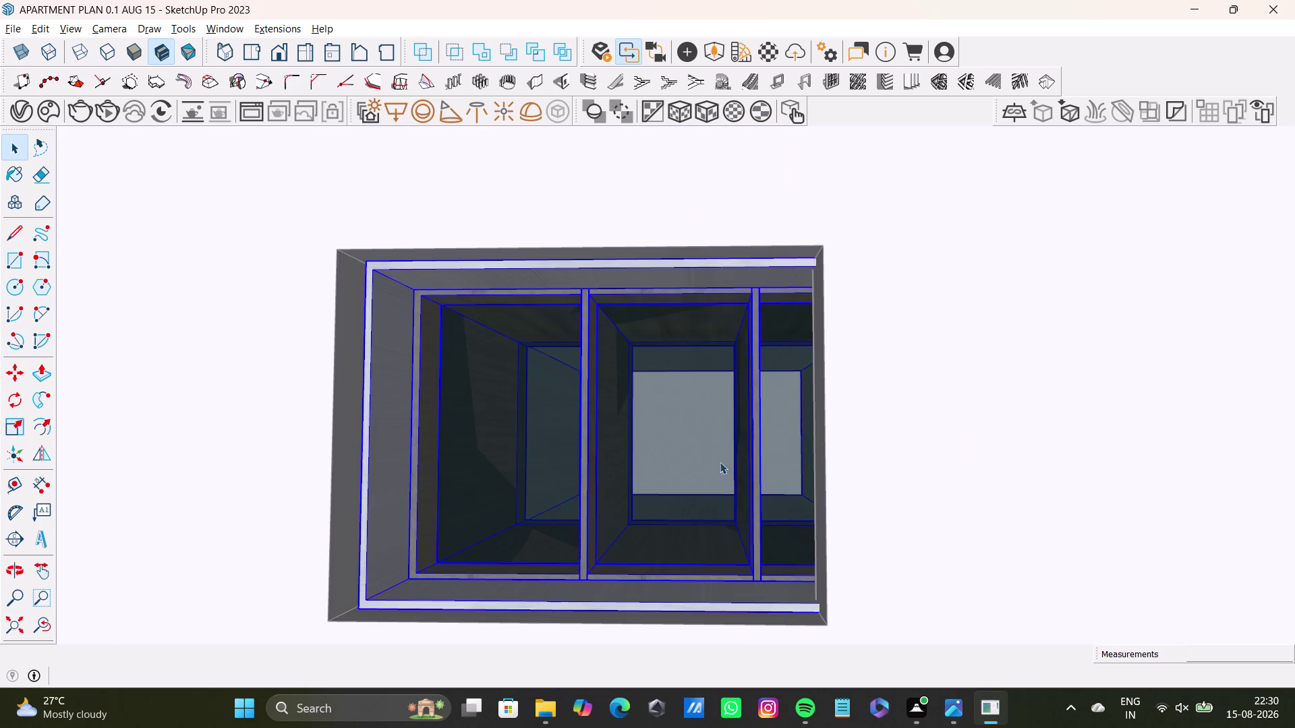
scroll(down, 3)
key(ctrl+z)
scroll(down, 3)
middle_drag(684, 490, 675, 602)
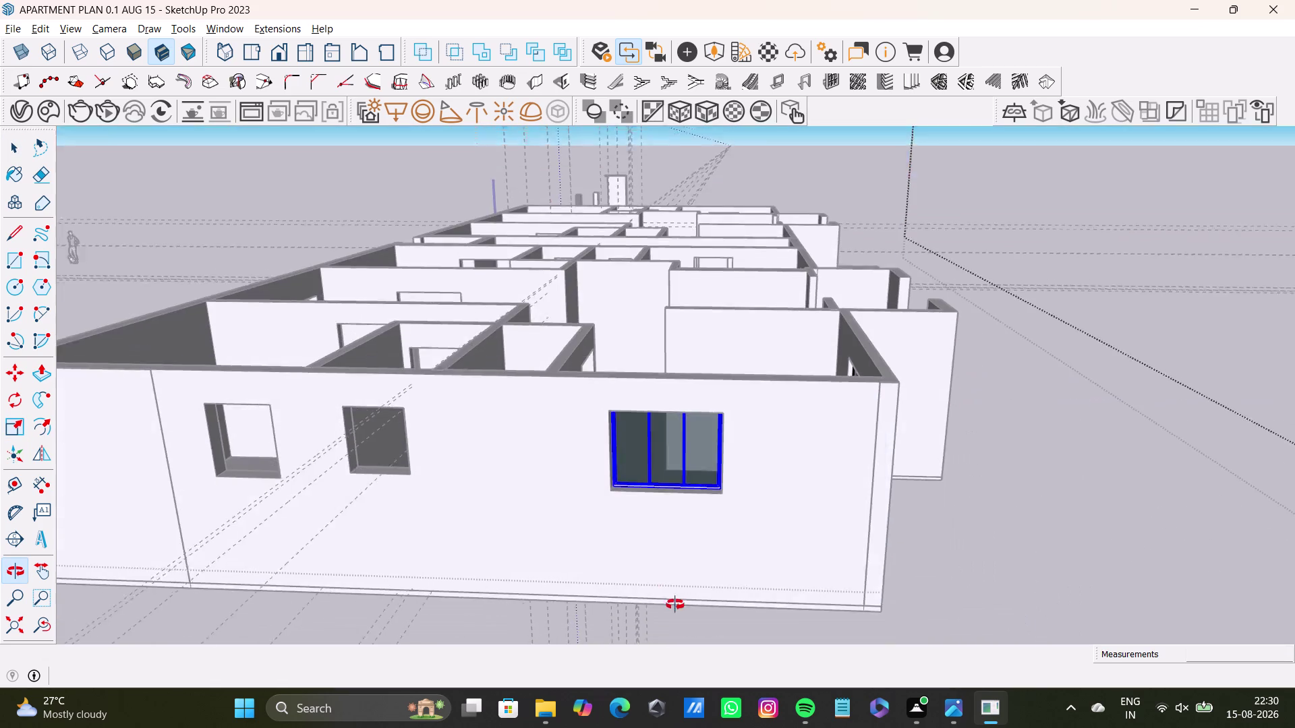
middle_drag(675, 602, 675, 617)
scroll(up, 3)
middle_drag(653, 418, 557, 696)
middle_drag(577, 676, 612, 475)
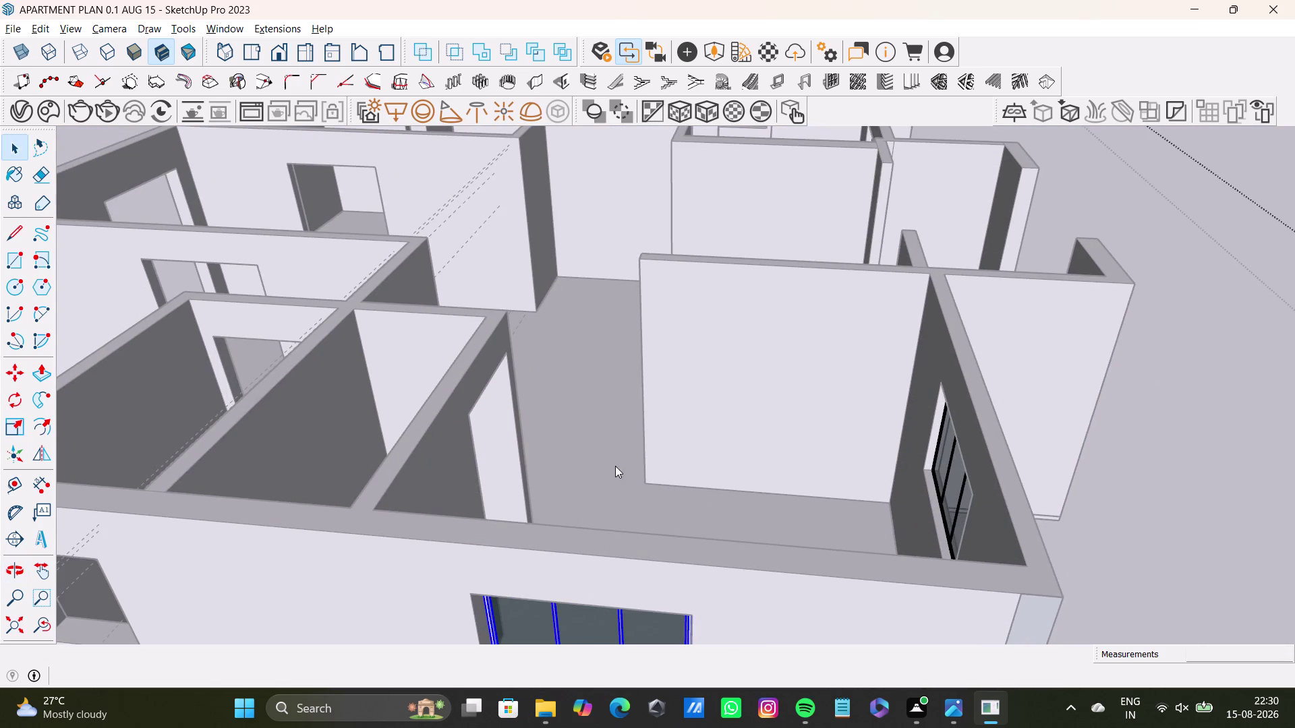
middle_drag(612, 475, 616, 464)
scroll(up, 3)
middle_drag(615, 559, 672, 371)
scroll(down, 3)
middle_drag(612, 543, 629, 427)
scroll(up, 3)
middle_drag(622, 453, 611, 521)
middle_drag(620, 483, 616, 385)
scroll(up, 3)
middle_drag(602, 449, 661, 419)
scroll(up, 3)
middle_drag(446, 529, 472, 593)
Widen the end-wall window from its left side, then deselect it.
key(s)
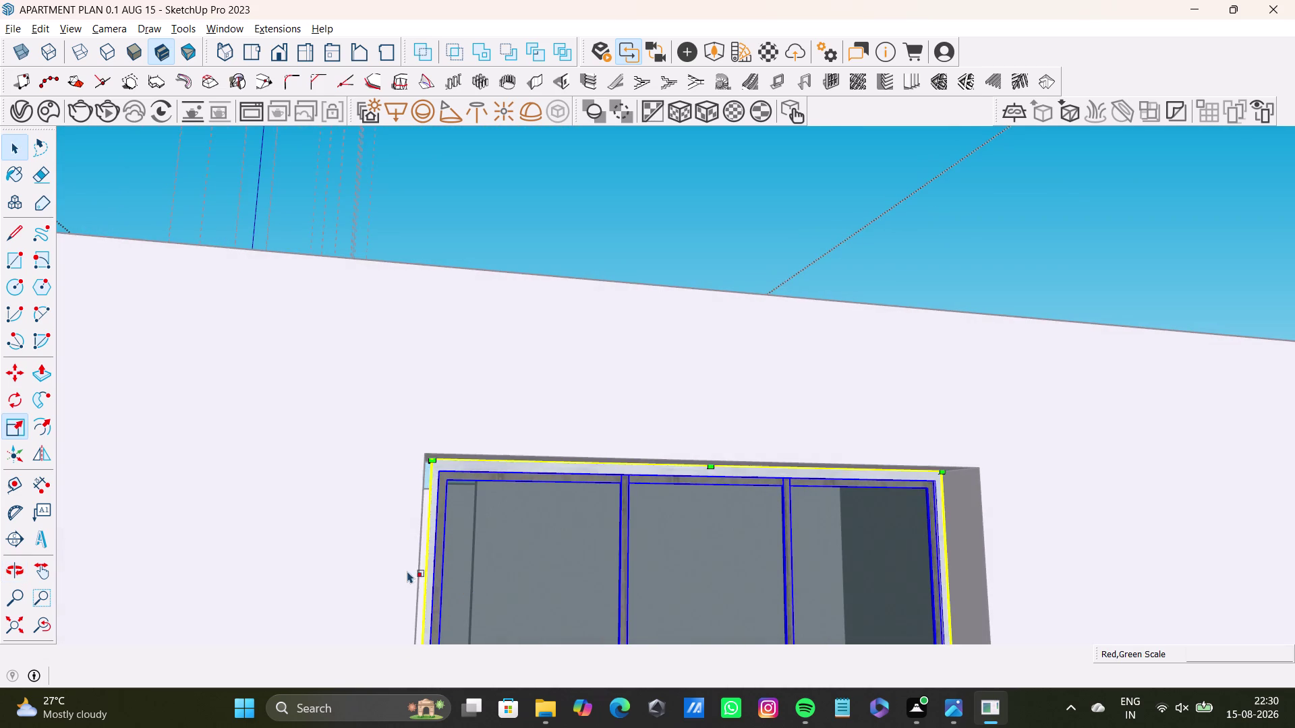
scroll(up, 3)
scroll(down, 3)
middle_drag(474, 582, 451, 423)
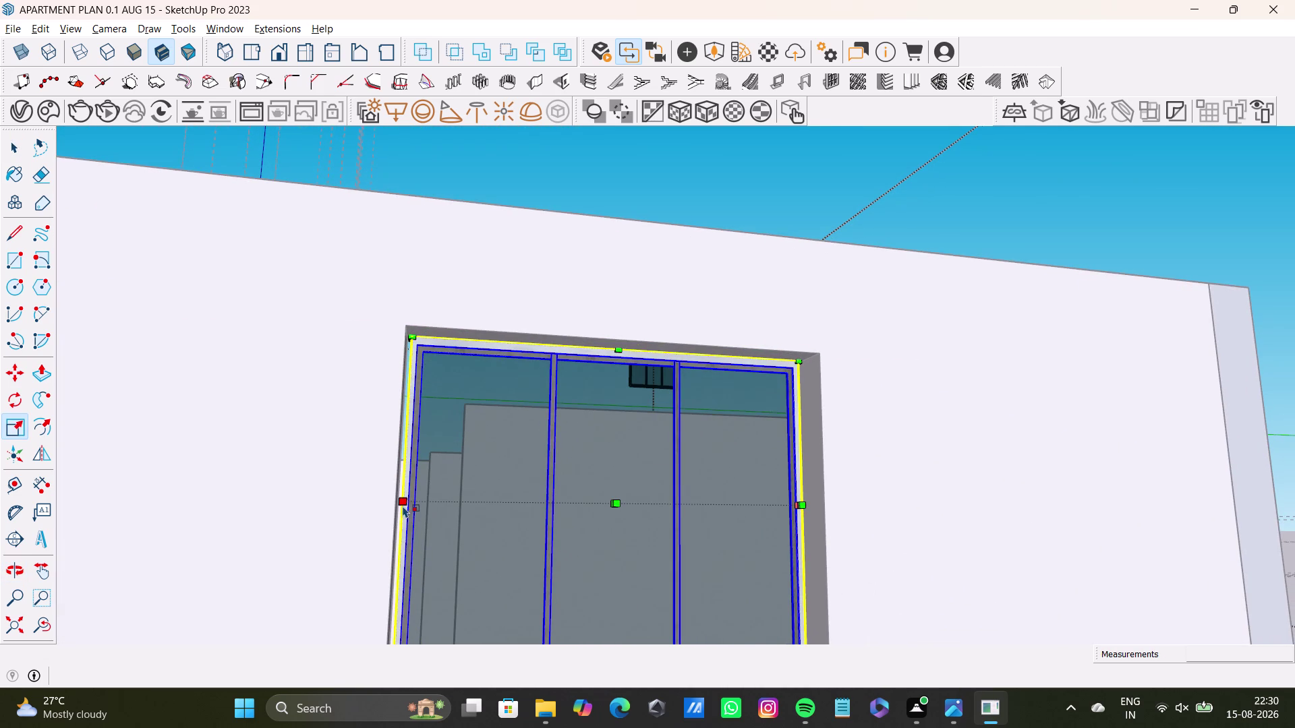
click(403, 506)
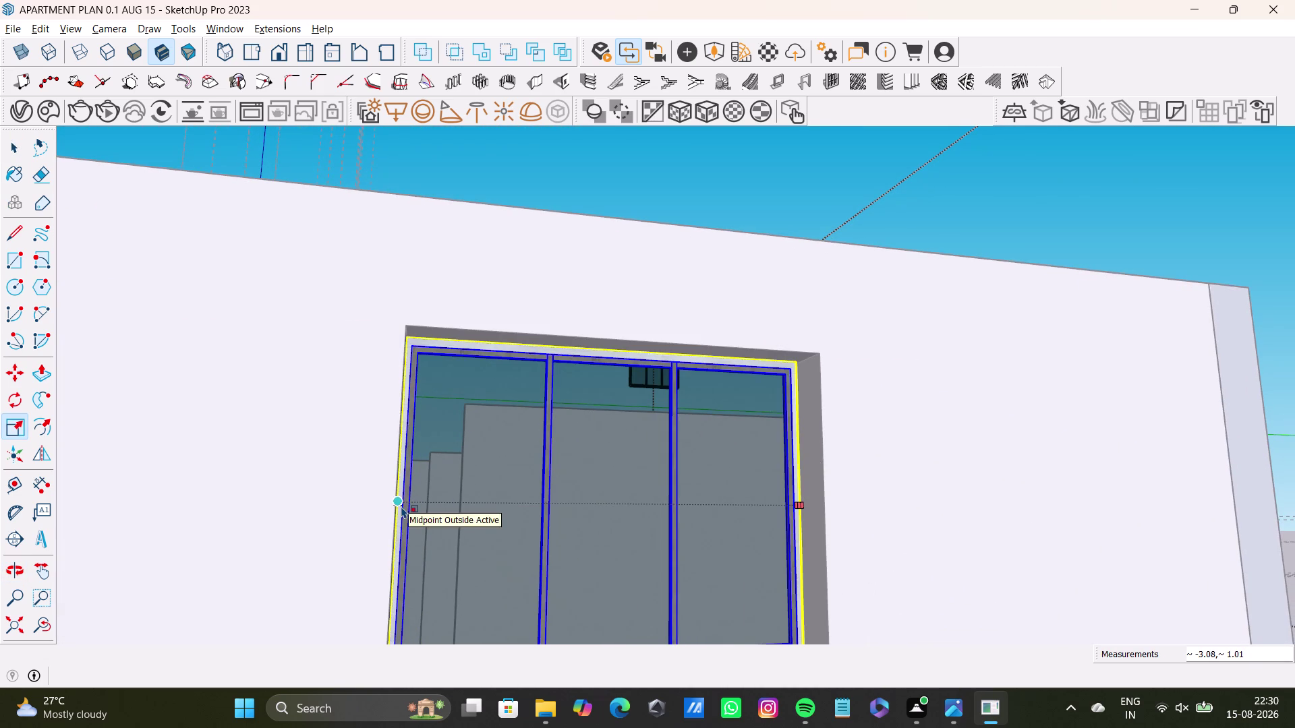
key(space)
scroll(down, 3)
key(space)
click(859, 371)
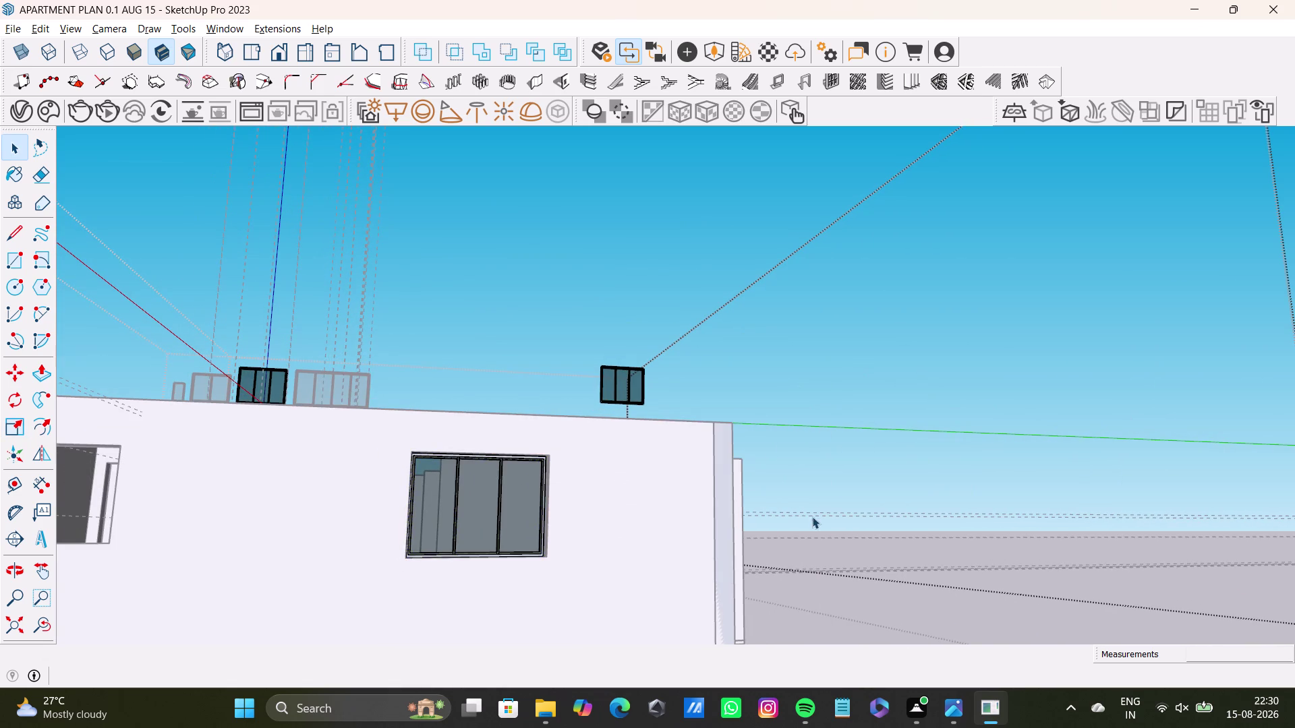
Orbit out for an overview of the whole apartment model.
middle_drag(816, 507, 774, 685)
scroll(down, 3)
middle_drag(512, 579, 594, 327)
scroll(up, 3)
scroll(down, 3)
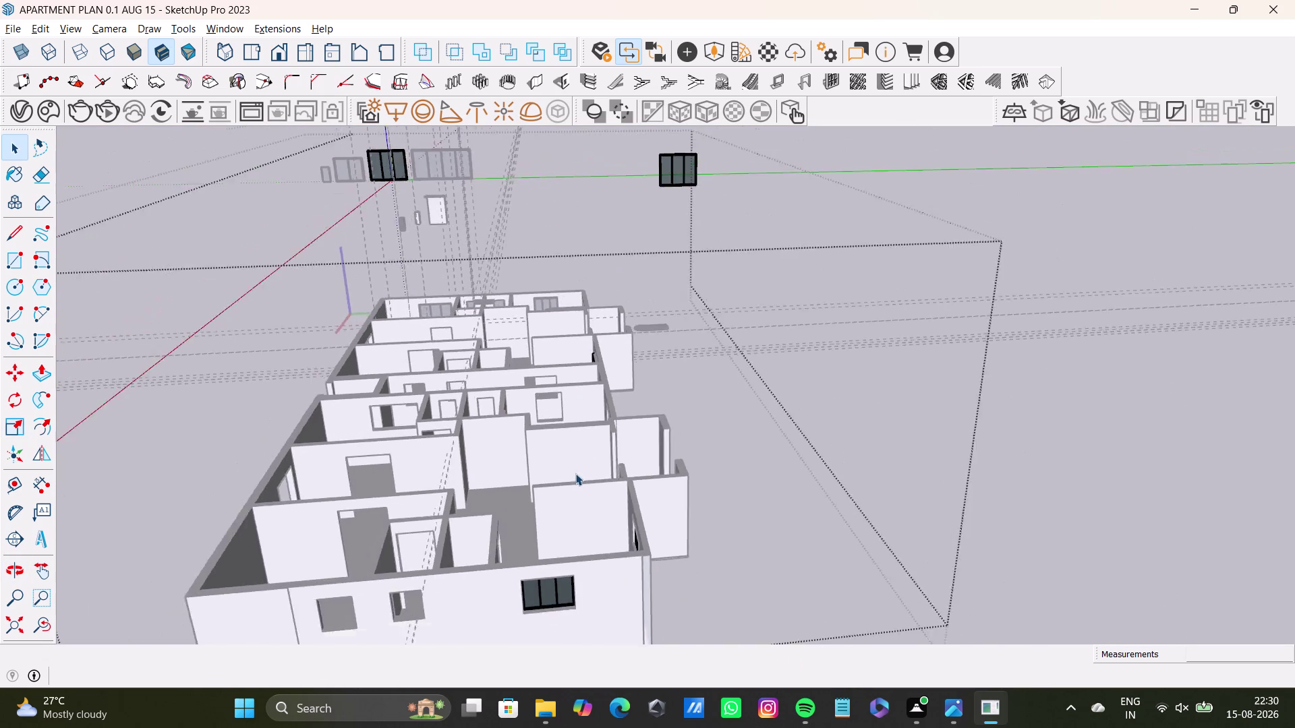
scroll(down, 3)
middle_drag(568, 486, 633, 436)
scroll(up, 3)
middle_drag(617, 502, 582, 490)
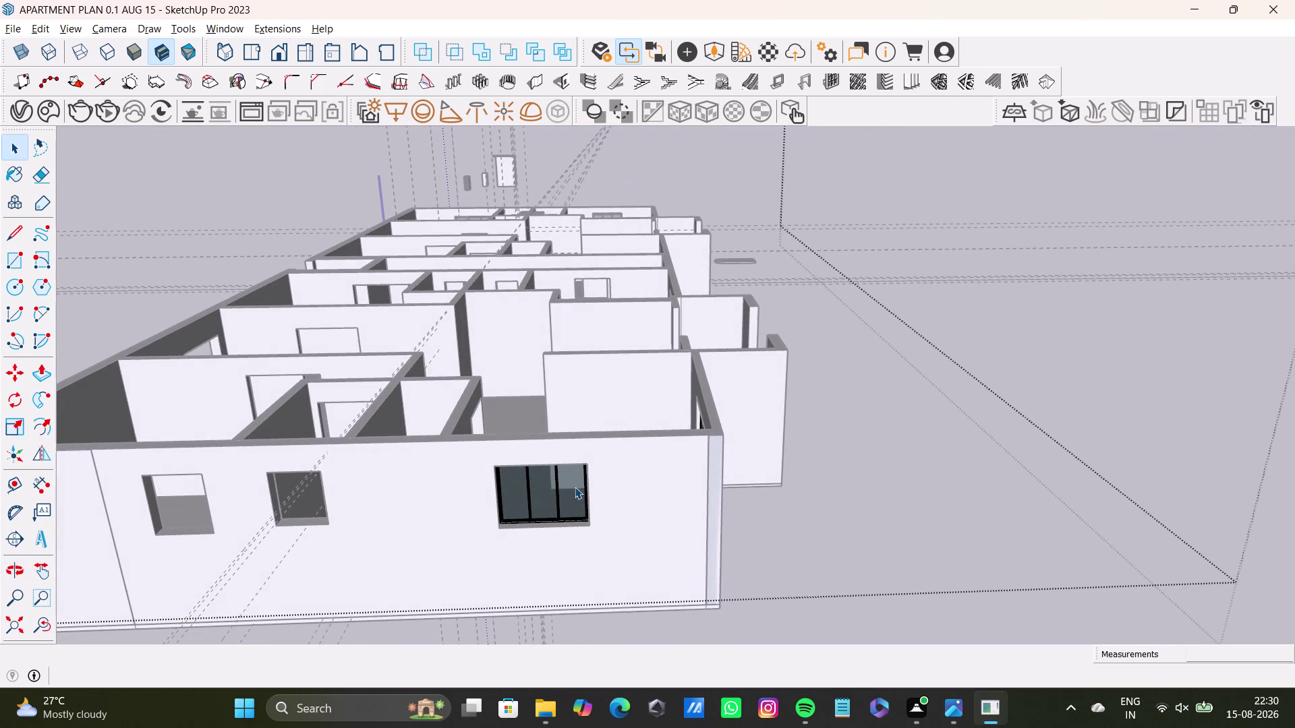
Select the floating window copy.
key(space)
click(575, 490)
scroll(down, 3)
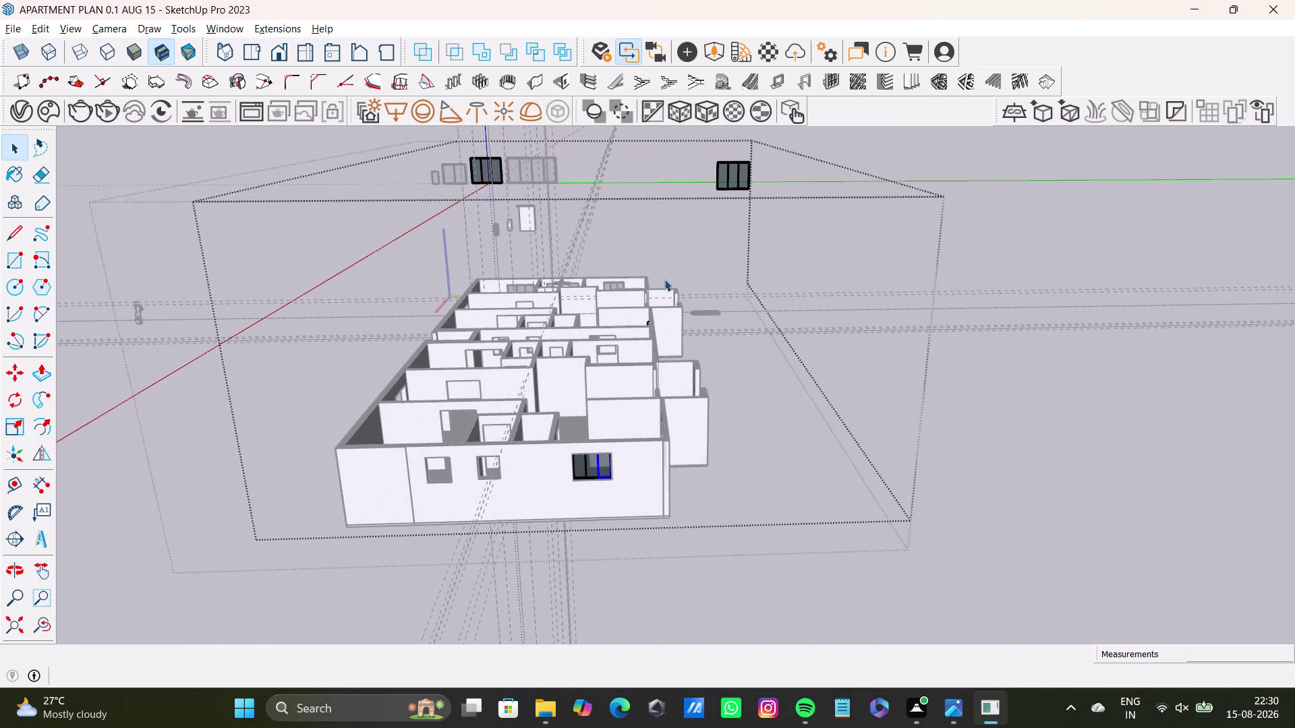
key(space)
drag(702, 139, 774, 216)
Move the copy by its corner onto the small opening's lower corner and check it.
key(m)
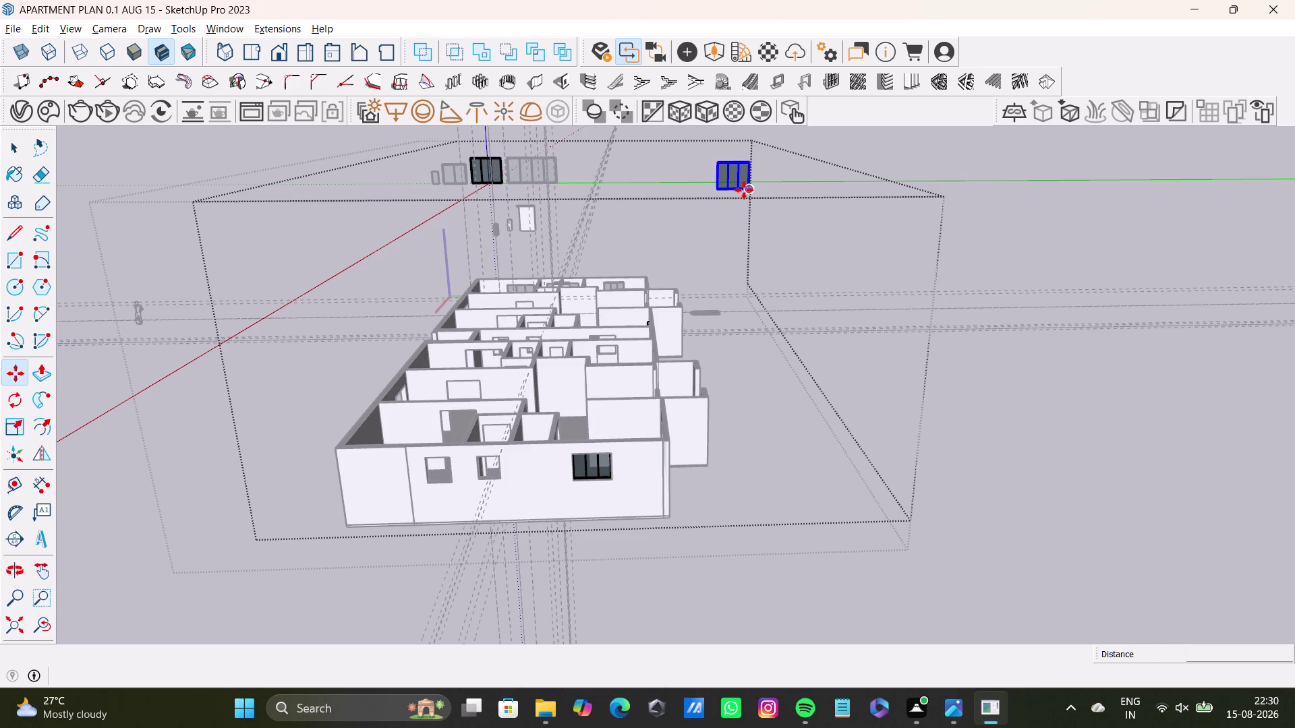
click(753, 192)
scroll(up, 3)
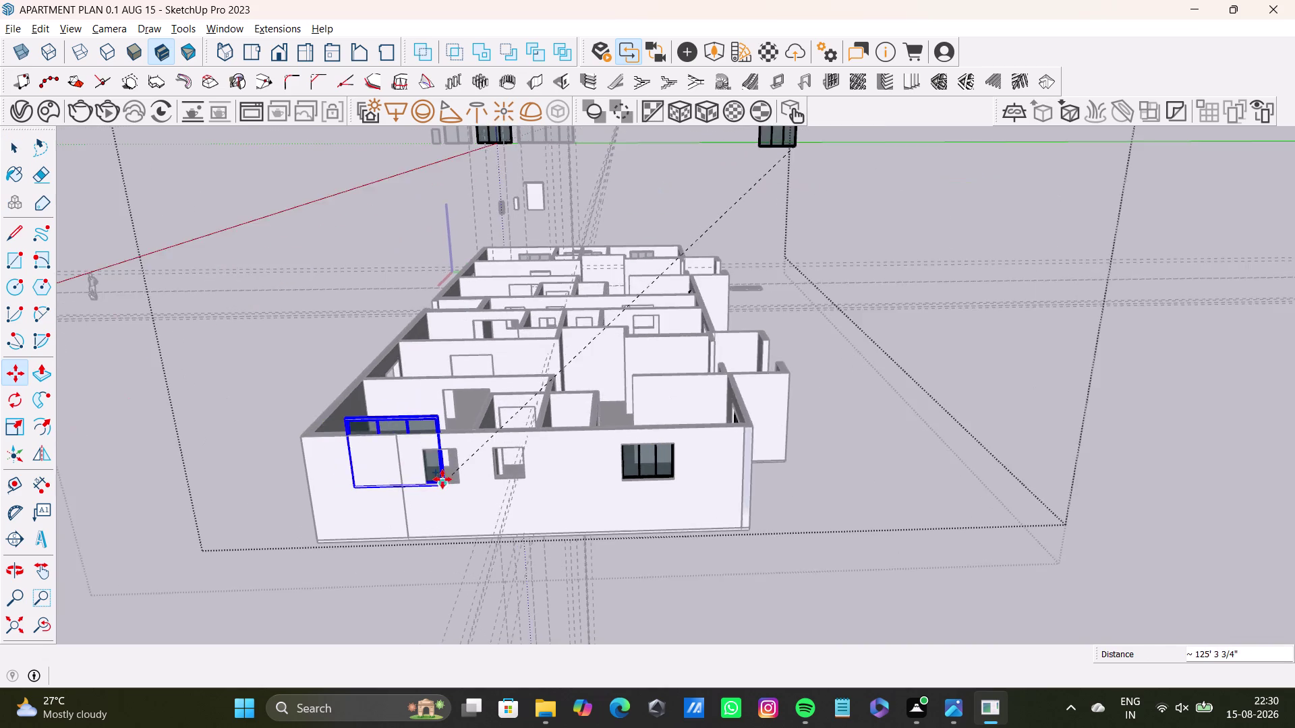
scroll(up, 3)
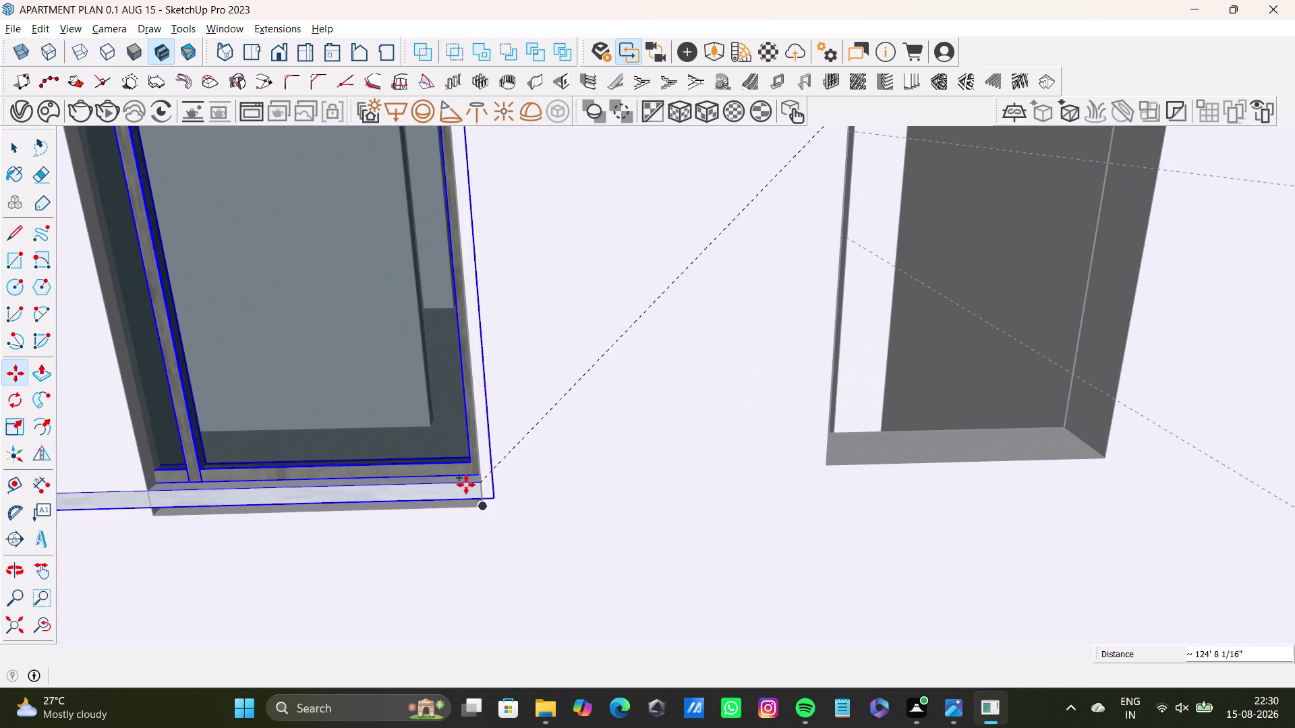
scroll(up, 3)
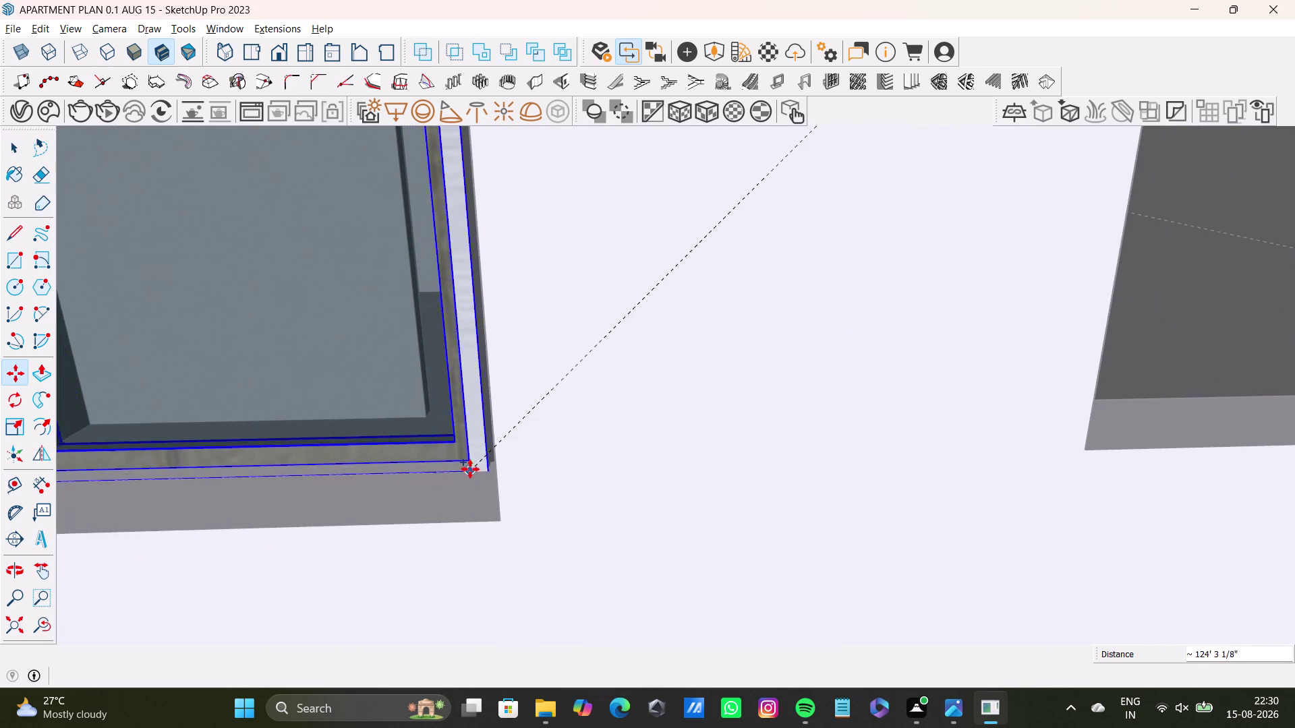
scroll(up, 3)
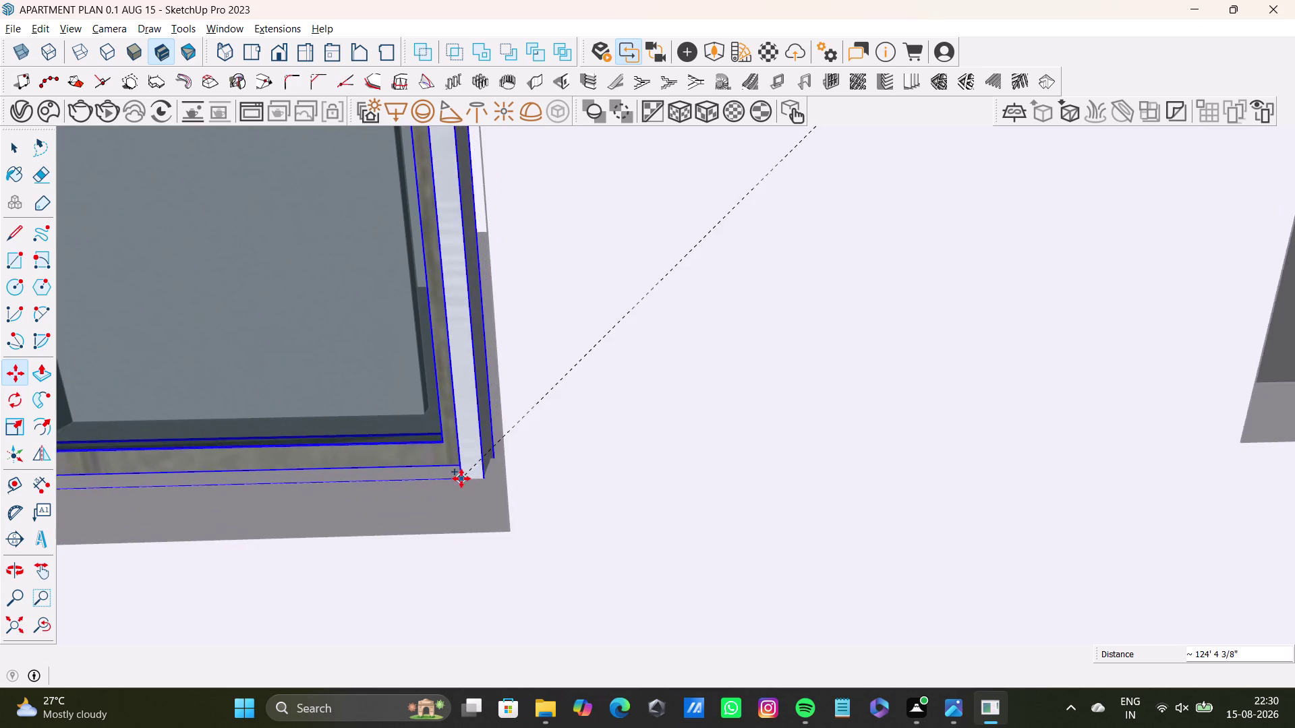
scroll(up, 3)
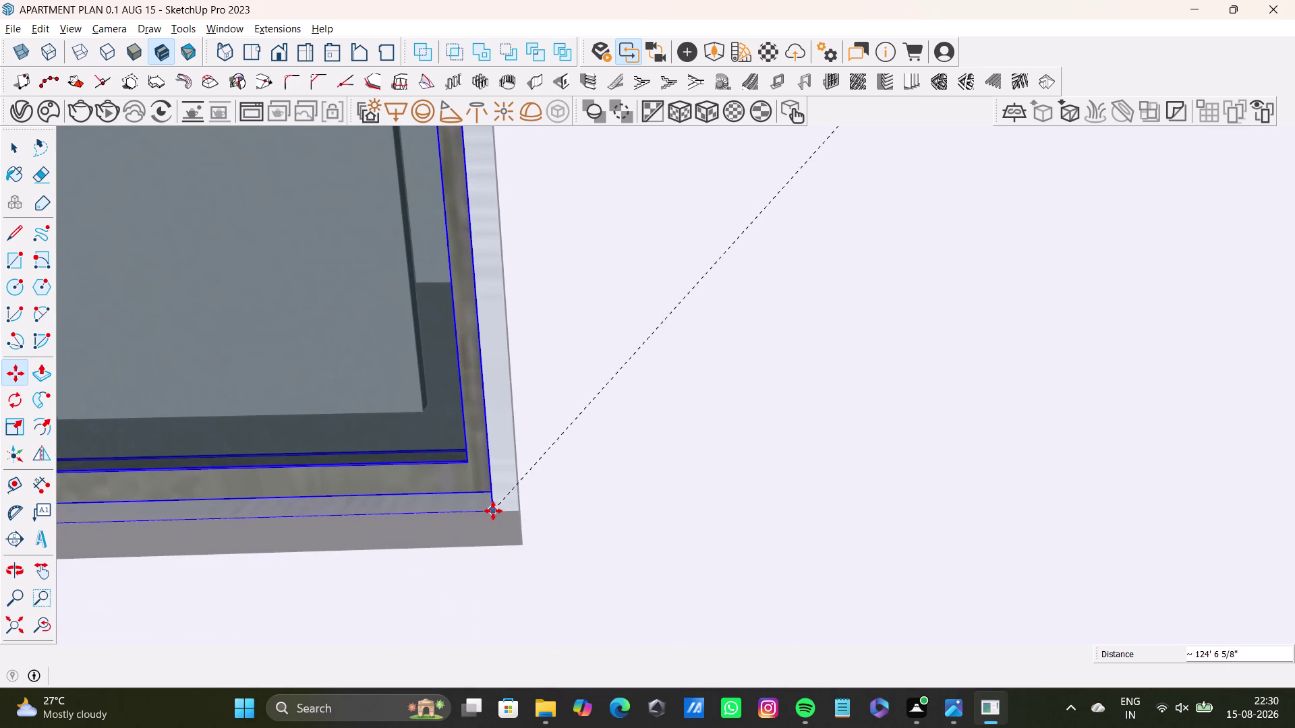
click(493, 512)
scroll(down, 3)
middle_drag(308, 466, 530, 575)
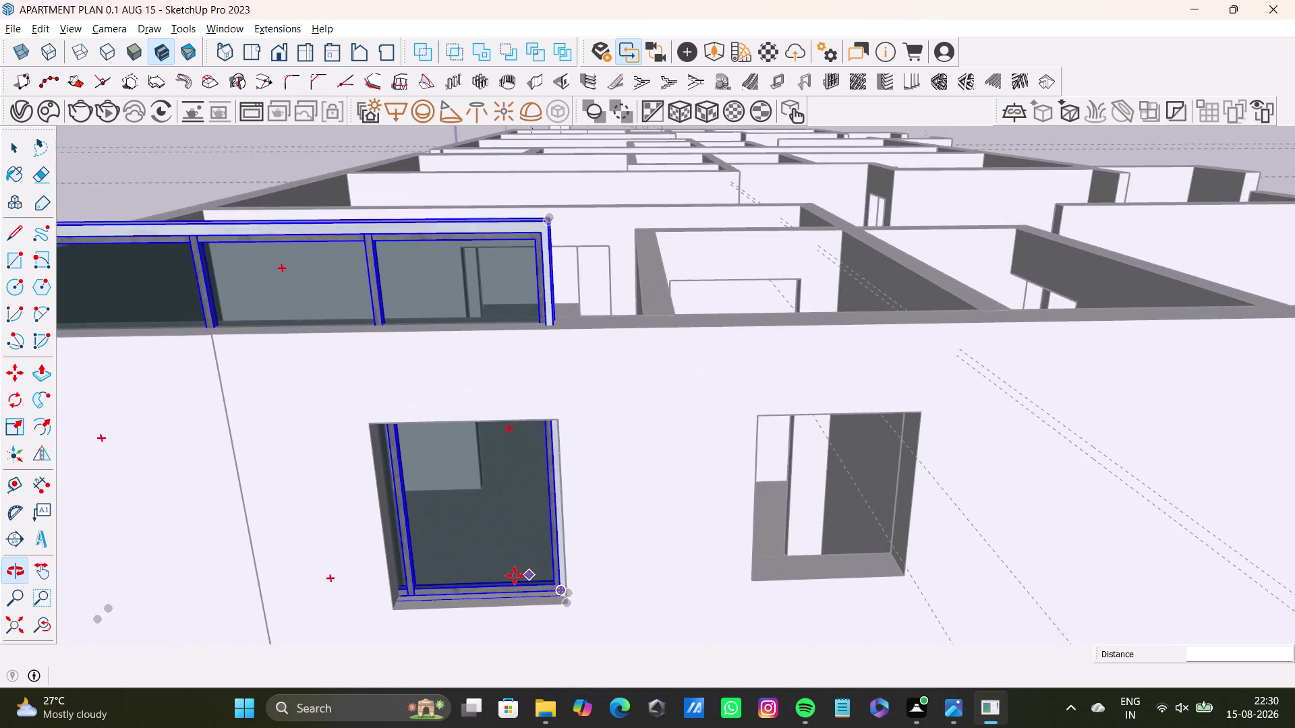
Scale the window copy down to match the smaller opening's width.
scroll(down, 3)
key(s)
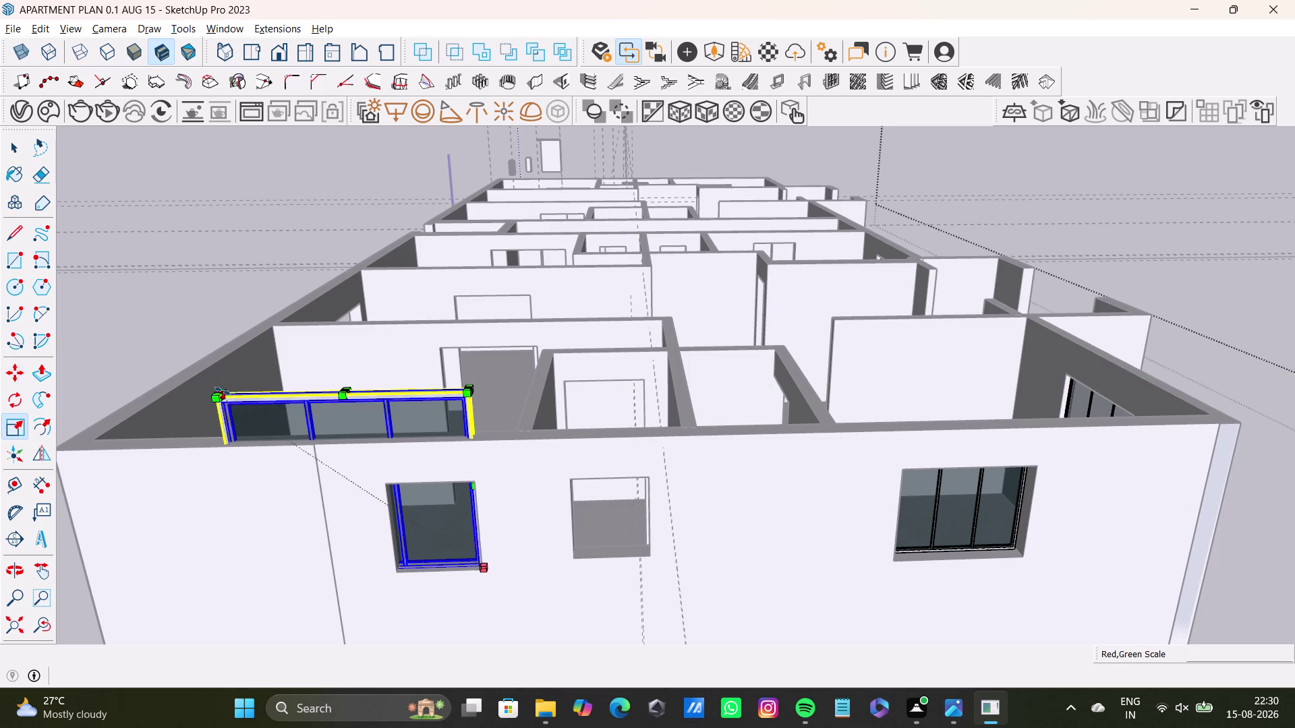
scroll(up, 3)
drag(220, 401, 476, 510)
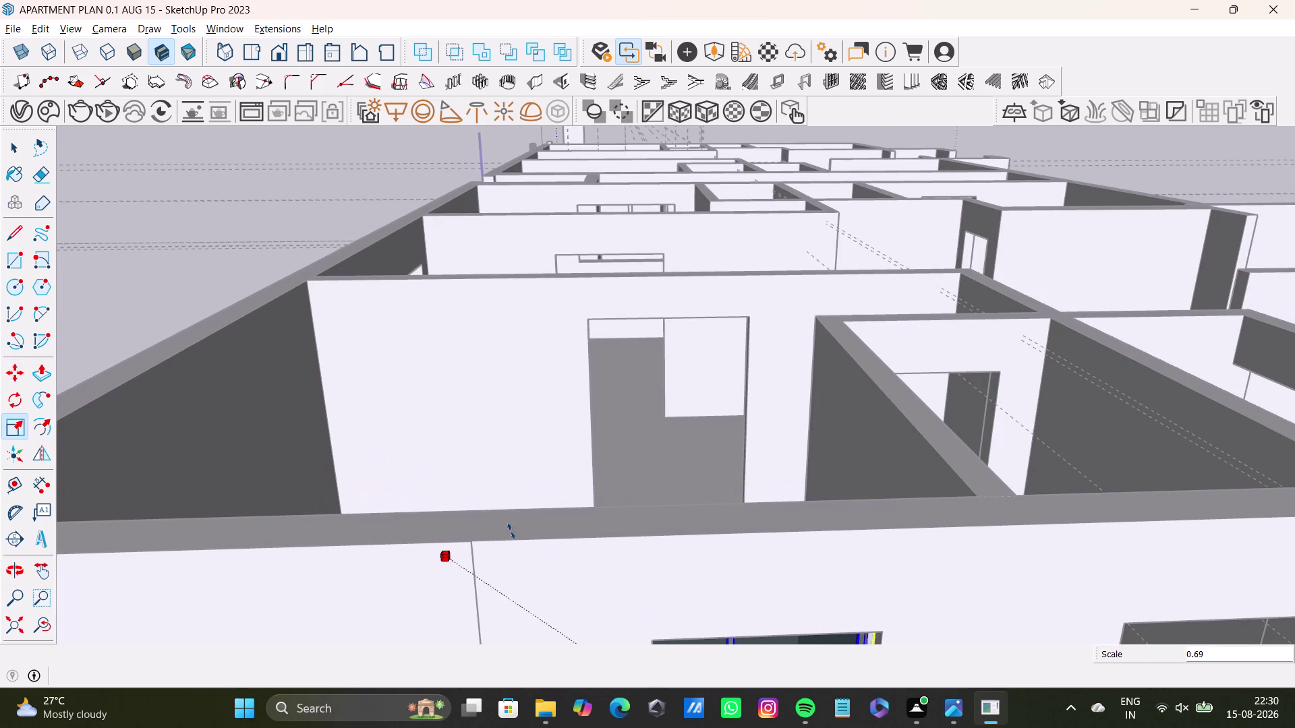
drag(475, 511, 669, 589)
middle_drag(671, 590, 649, 615)
scroll(down, 3)
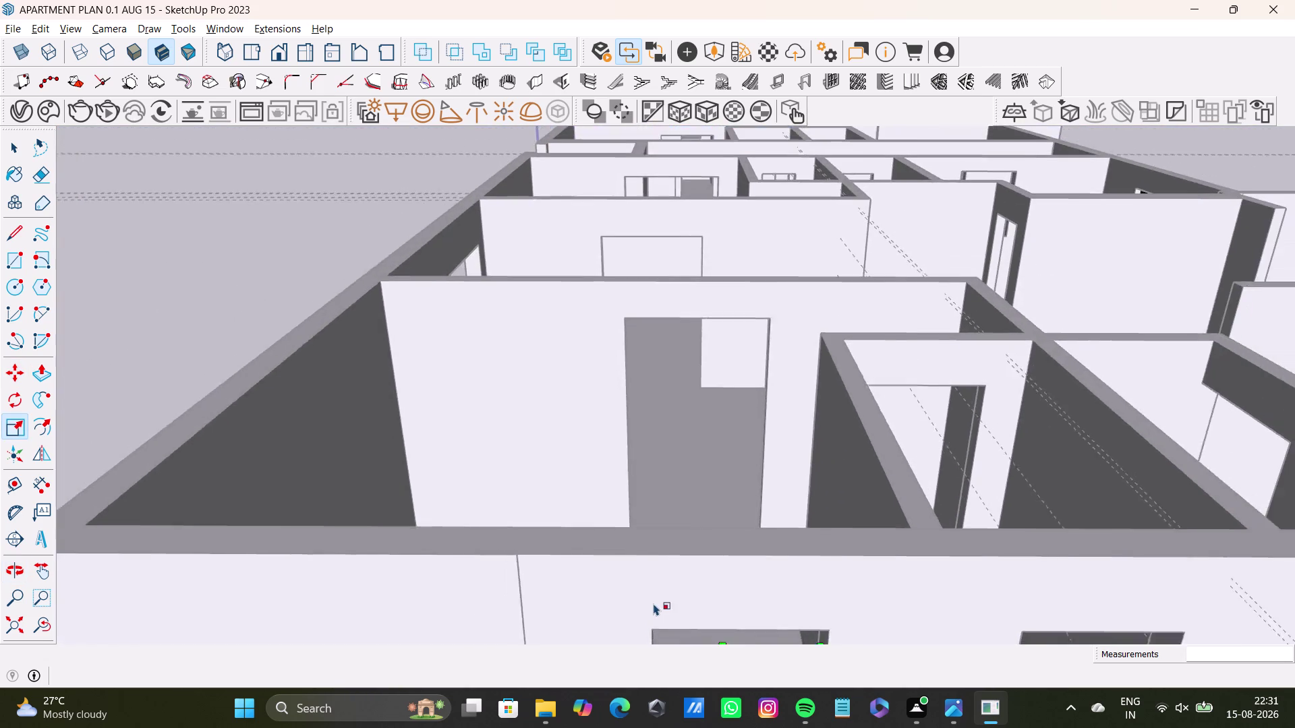
scroll(down, 3)
middle_drag(656, 599, 528, 398)
scroll(up, 3)
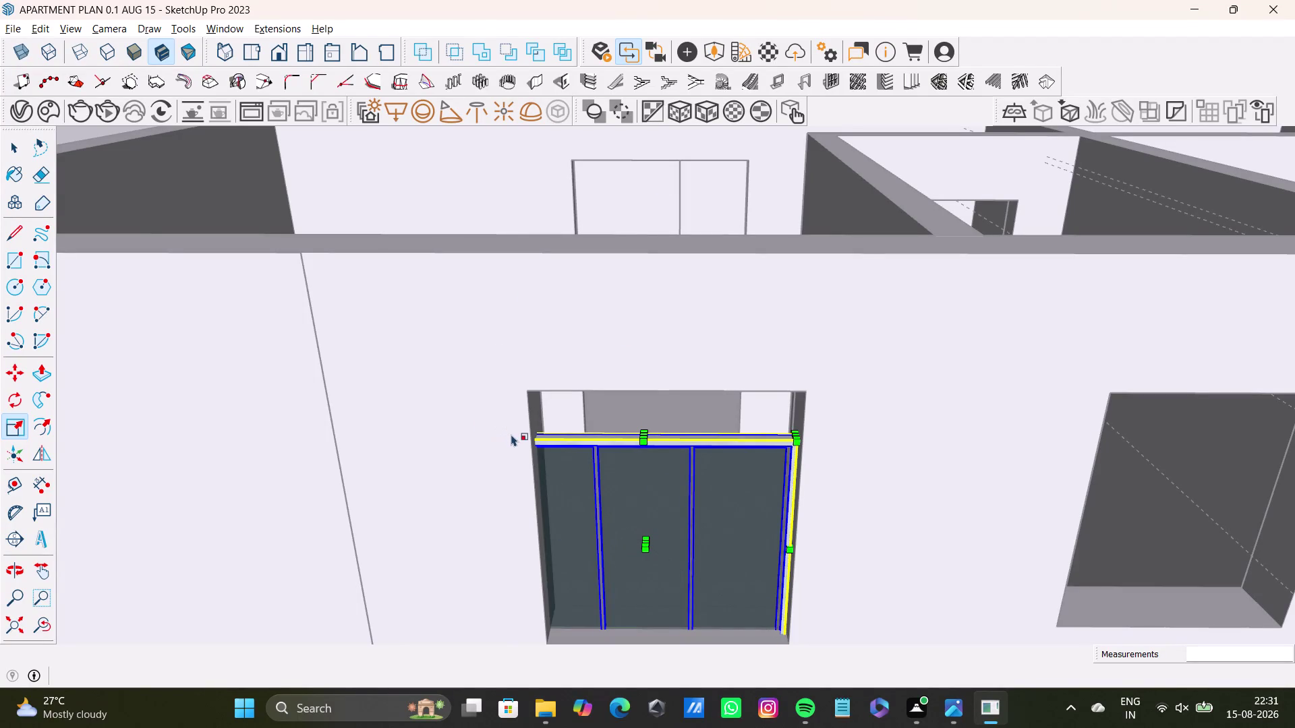
Fine-tune the window width in the opening, cancelling a mistaken height scale.
drag(499, 436, 505, 435)
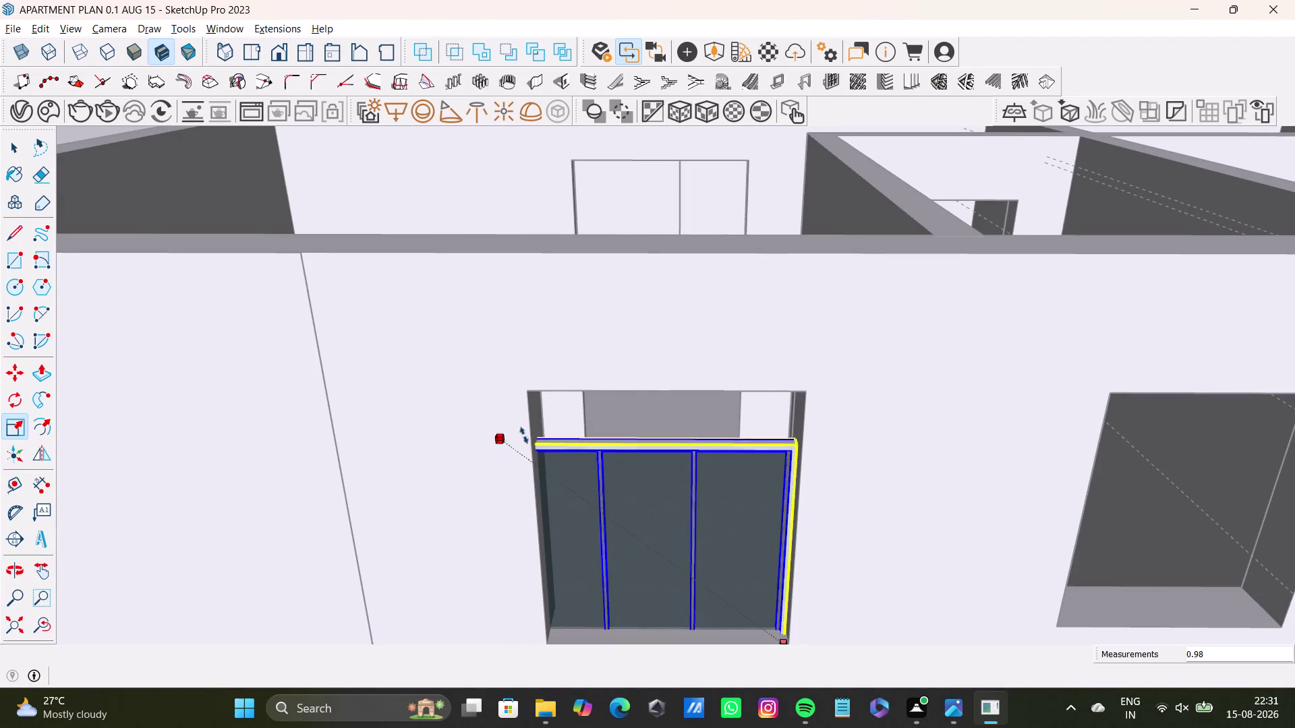
drag(505, 435, 567, 431)
scroll(up, 3)
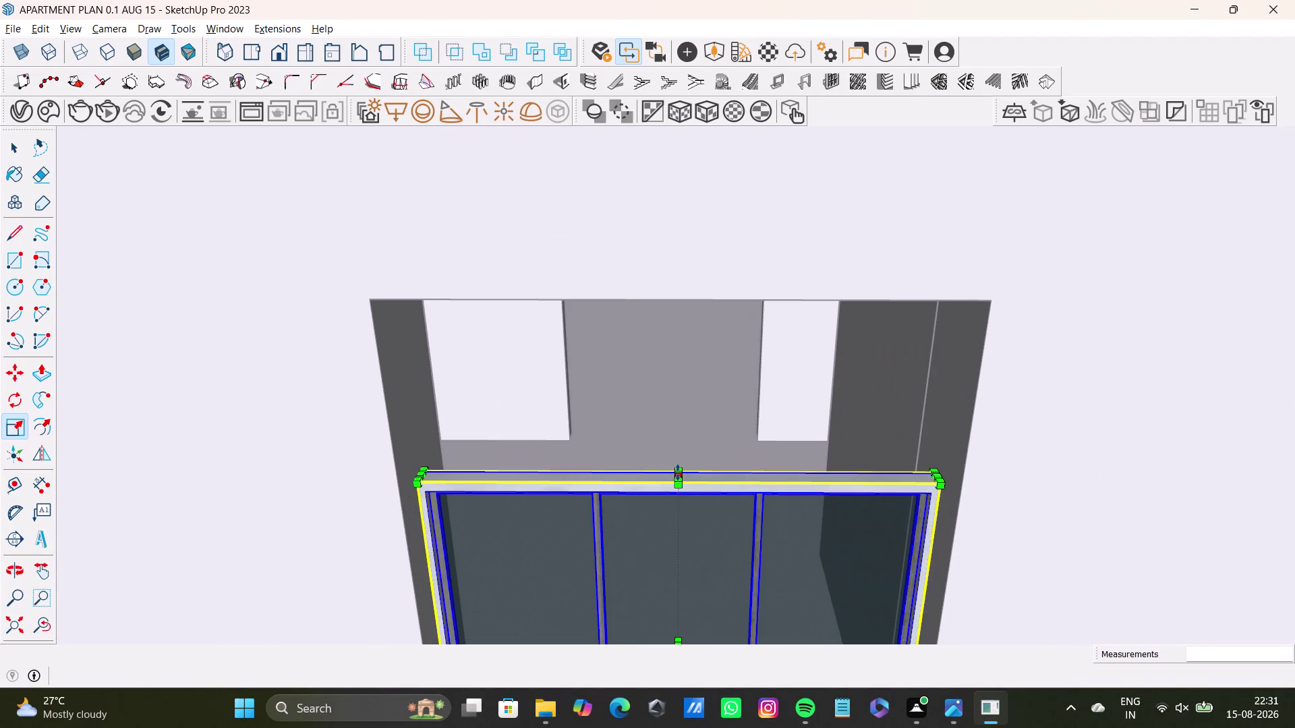
drag(677, 472, 670, 341)
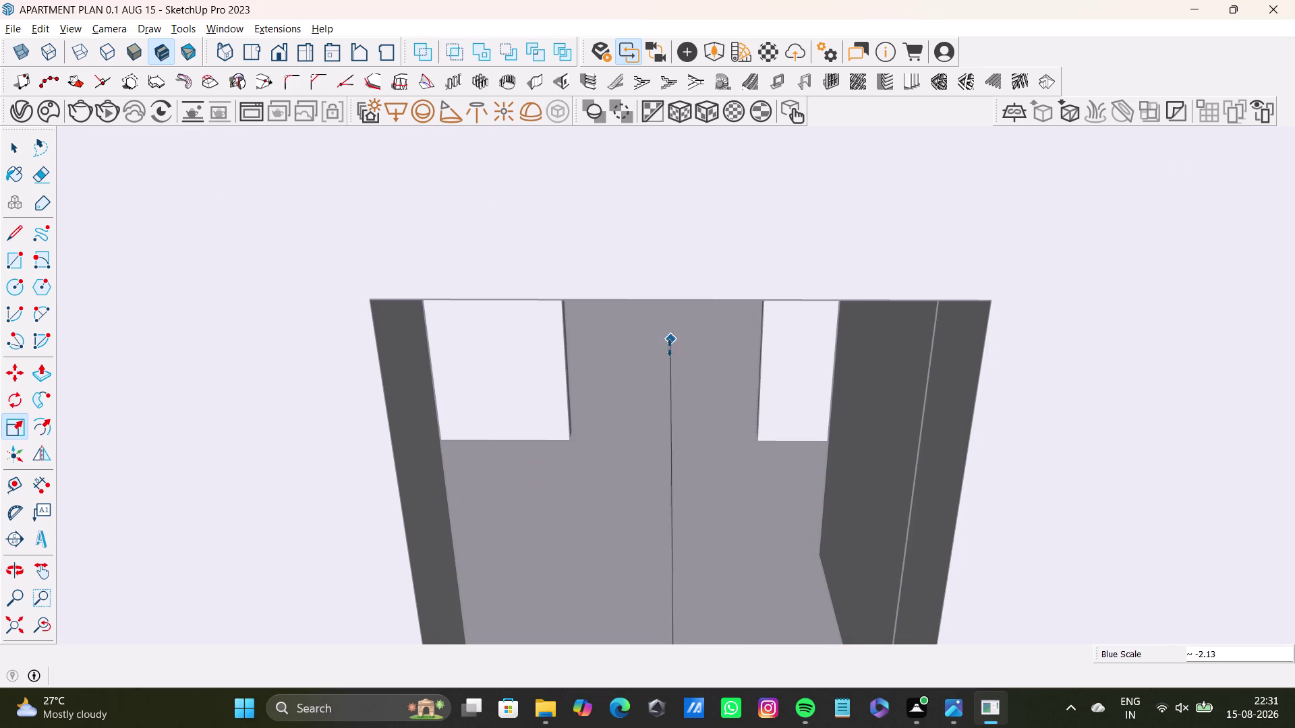
drag(670, 342, 666, 388)
key(space)
scroll(down, 3)
key(s)
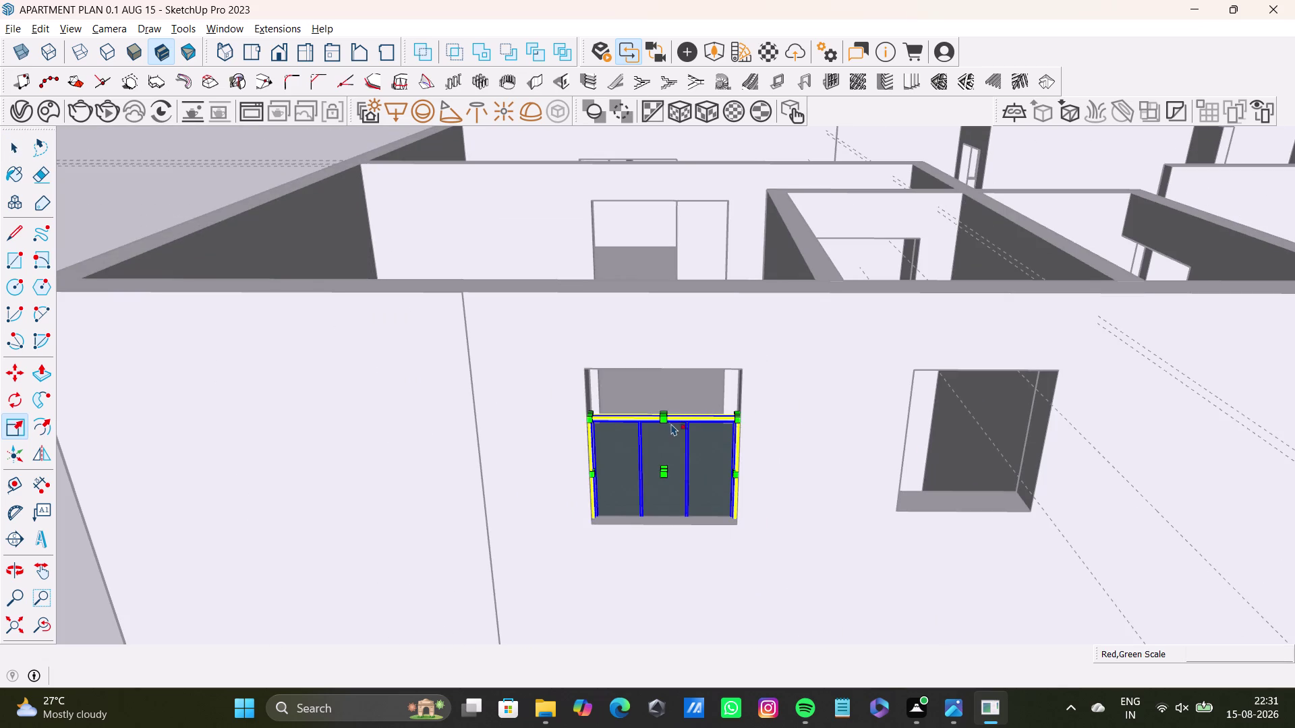
scroll(up, 3)
scroll(up, 3)
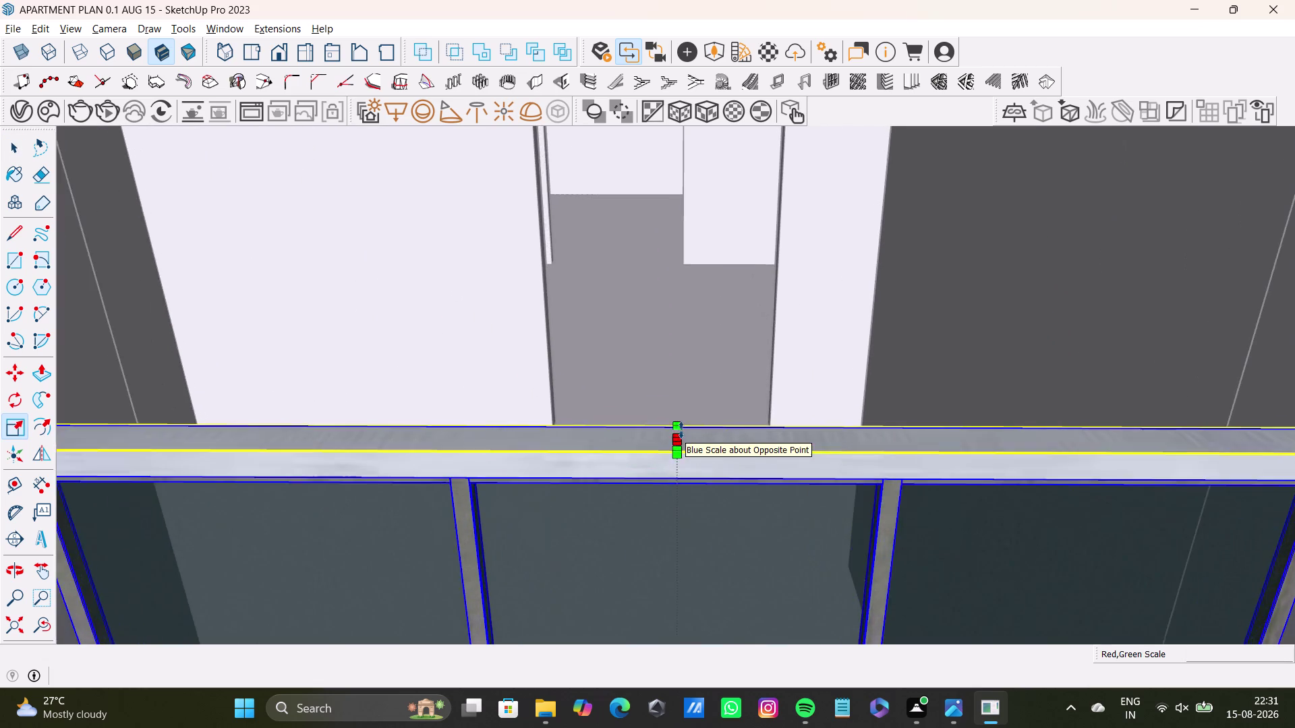
middle_drag(682, 431, 678, 477)
Stretch the window's top up to the opening's top edge.
drag(677, 439, 662, 154)
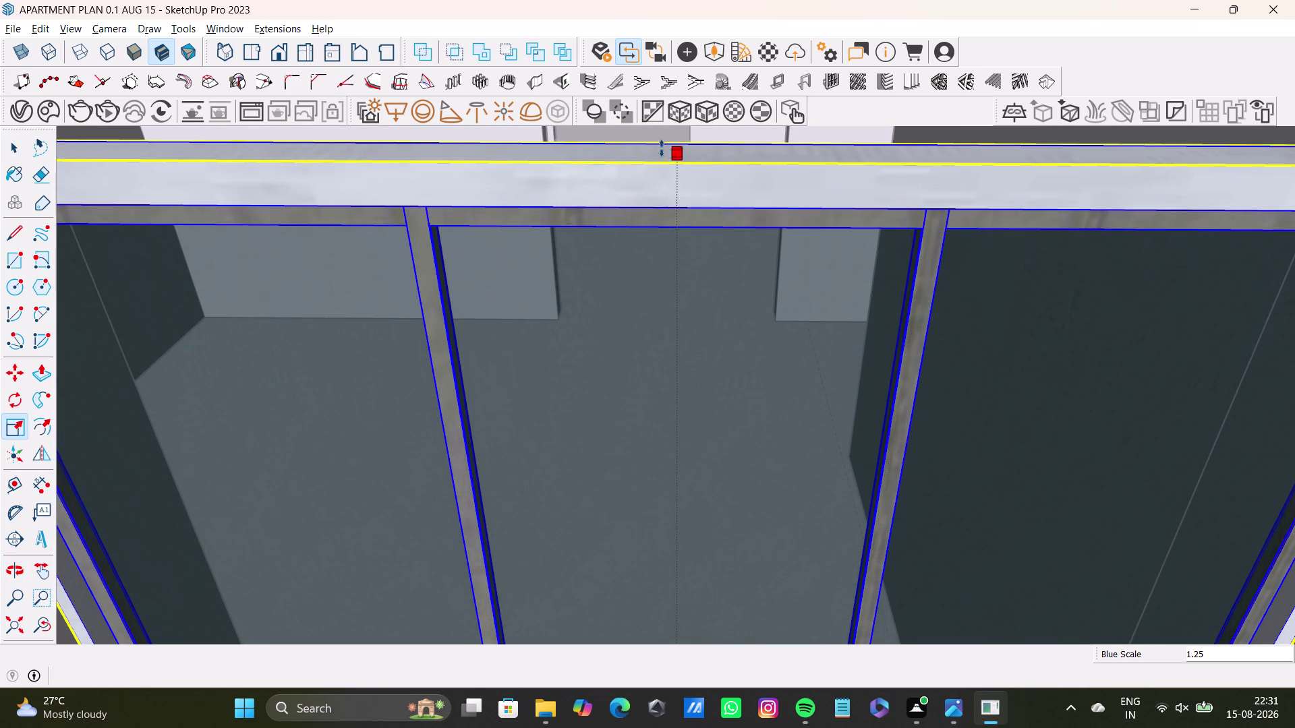
drag(662, 153, 662, 148)
scroll(down, 3)
middle_drag(657, 234, 622, 394)
scroll(up, 3)
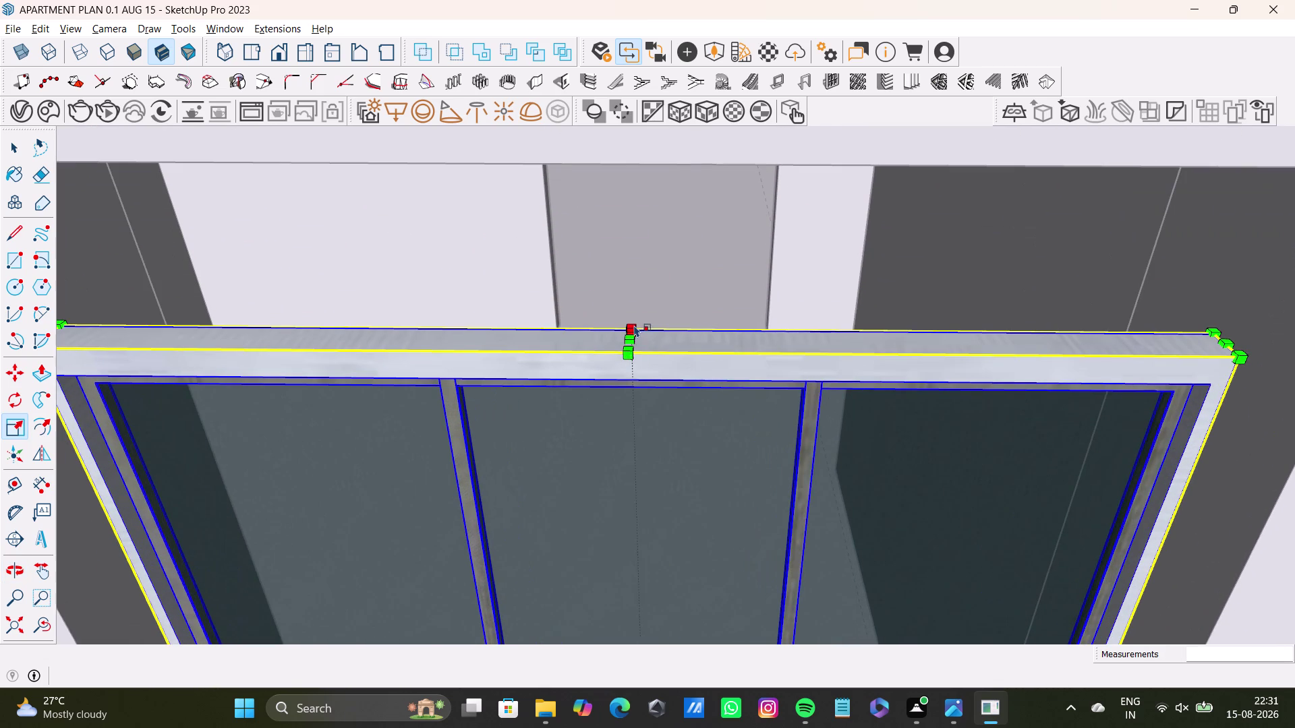
drag(631, 336, 664, 181)
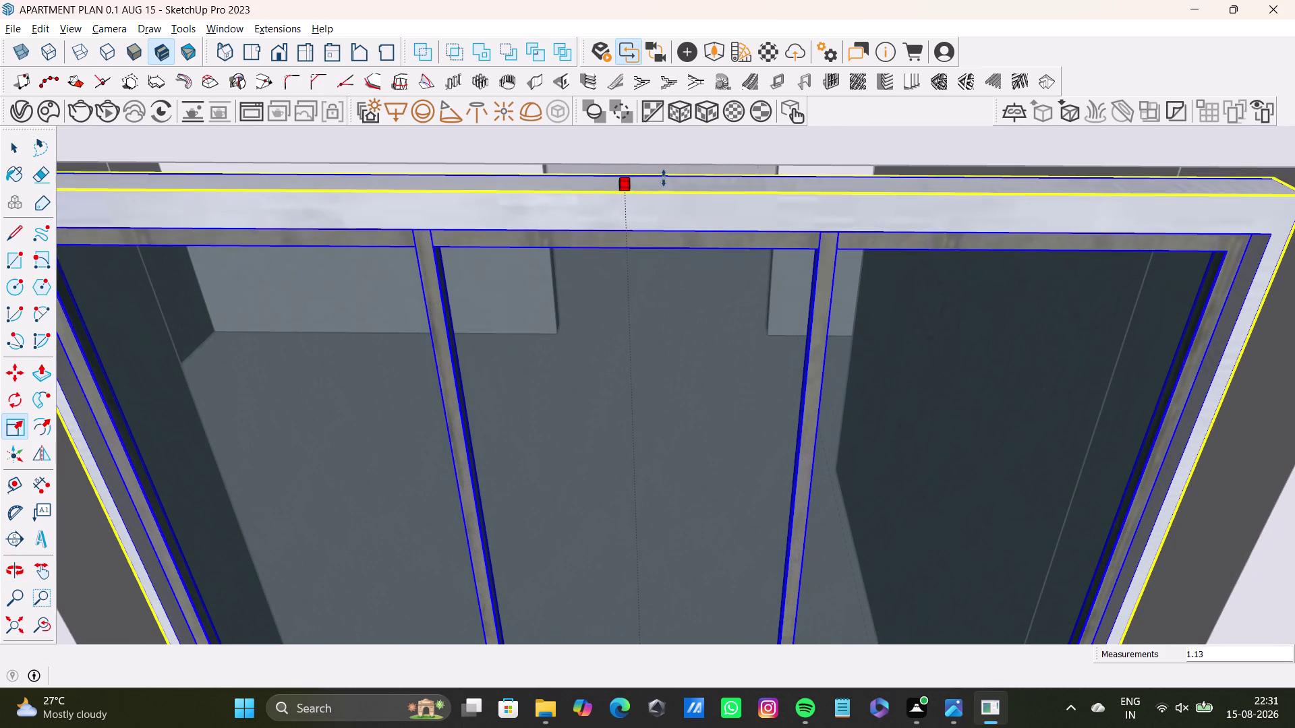
drag(664, 181, 664, 160)
scroll(down, 3)
Bring the window's bottom edge to the sill and check the fit.
middle_drag(533, 426, 558, 329)
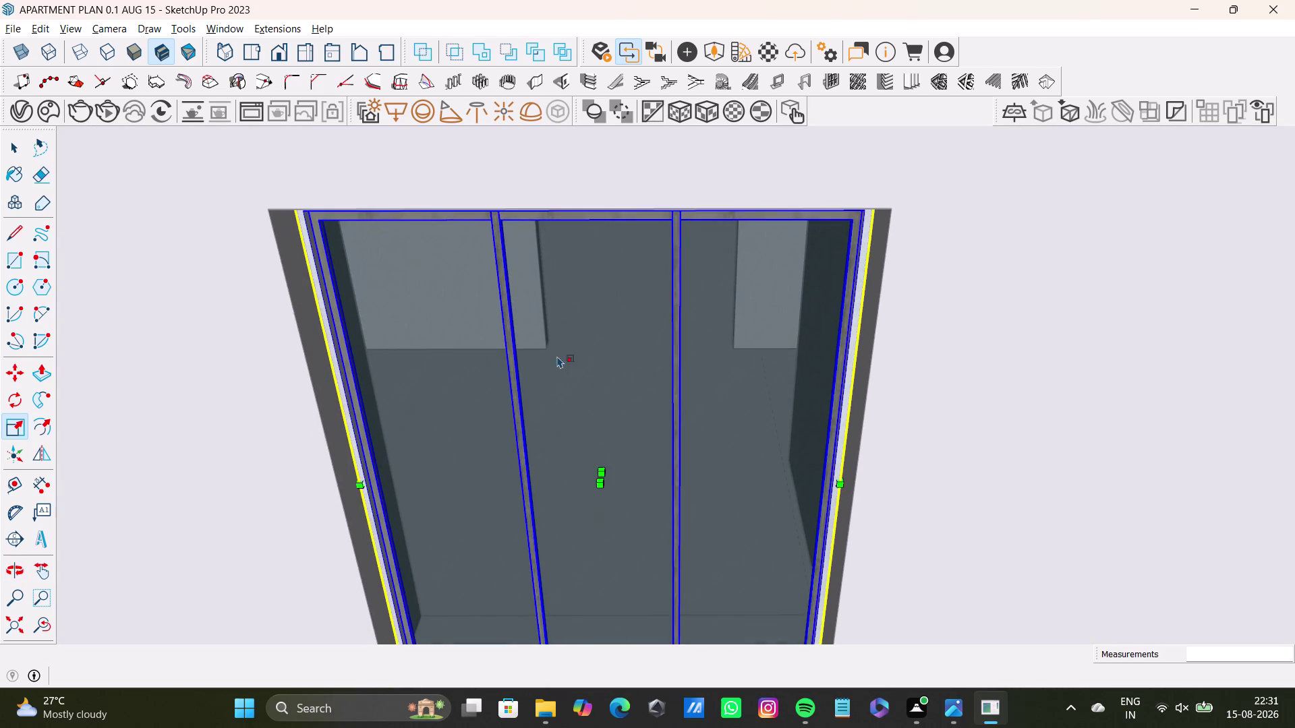
middle_drag(556, 390, 467, 421)
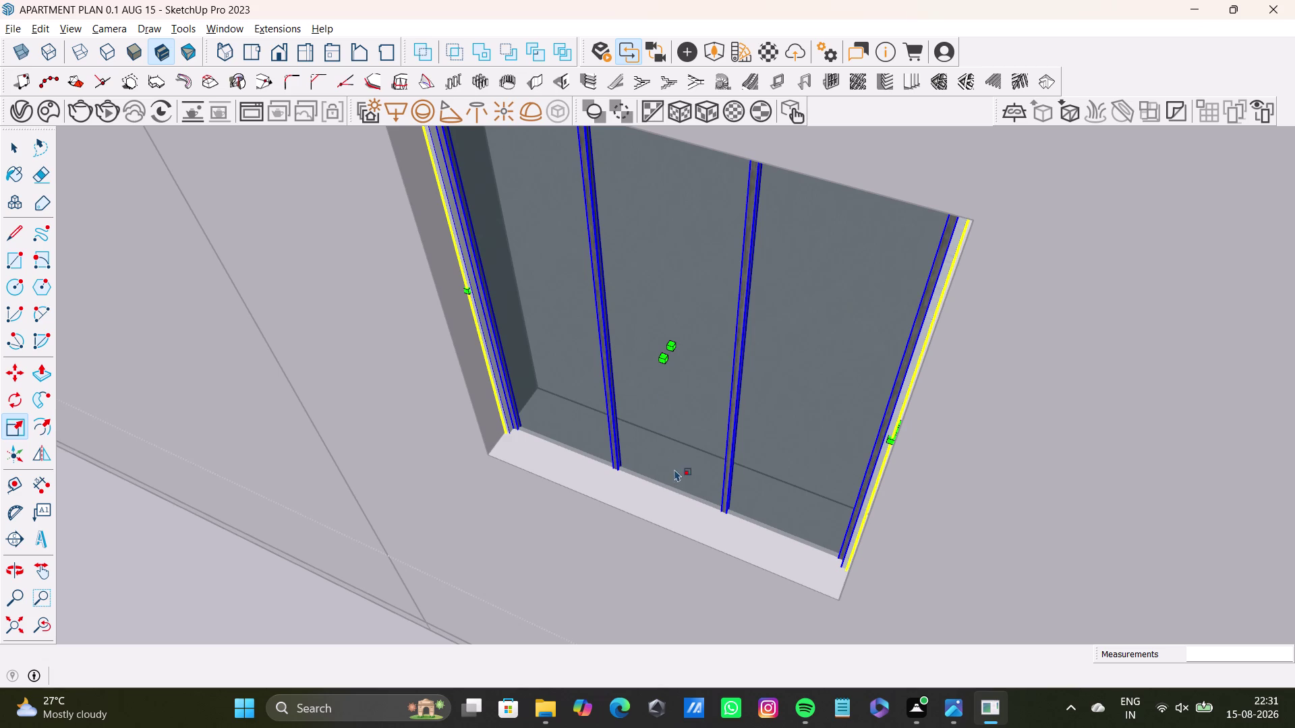
click(668, 500)
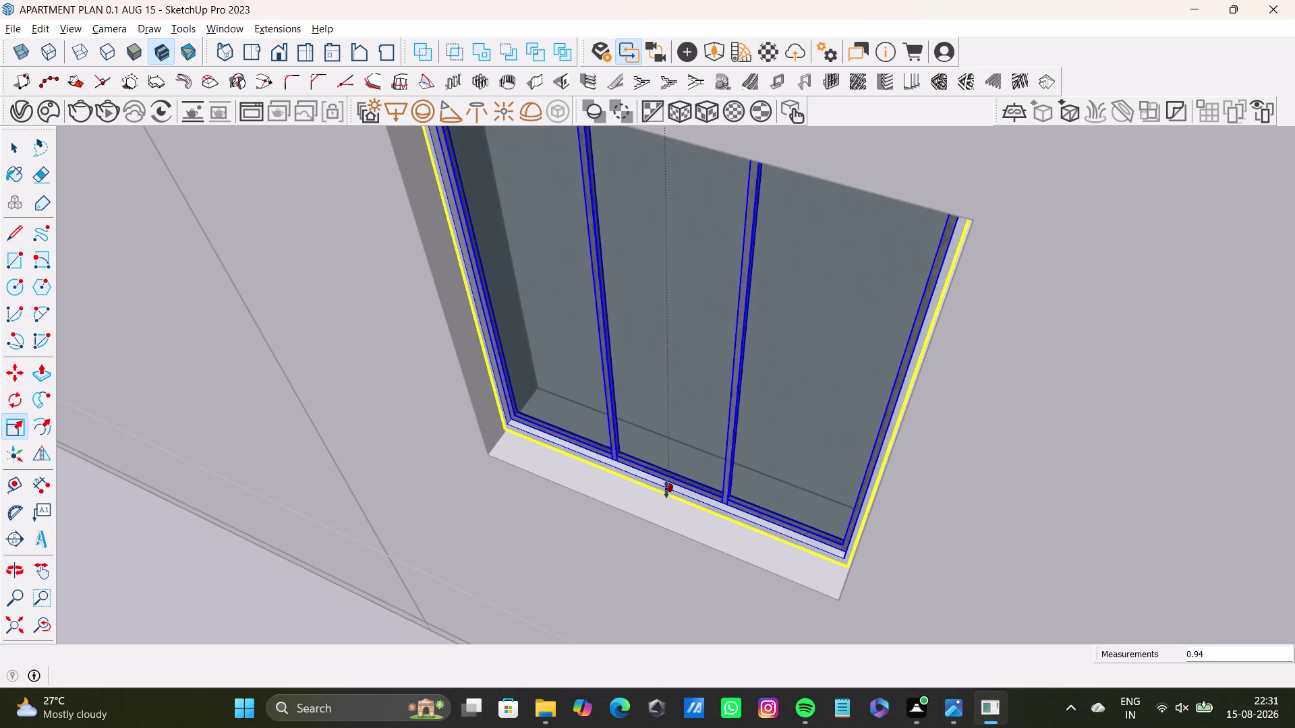
middle_drag(628, 583, 719, 531)
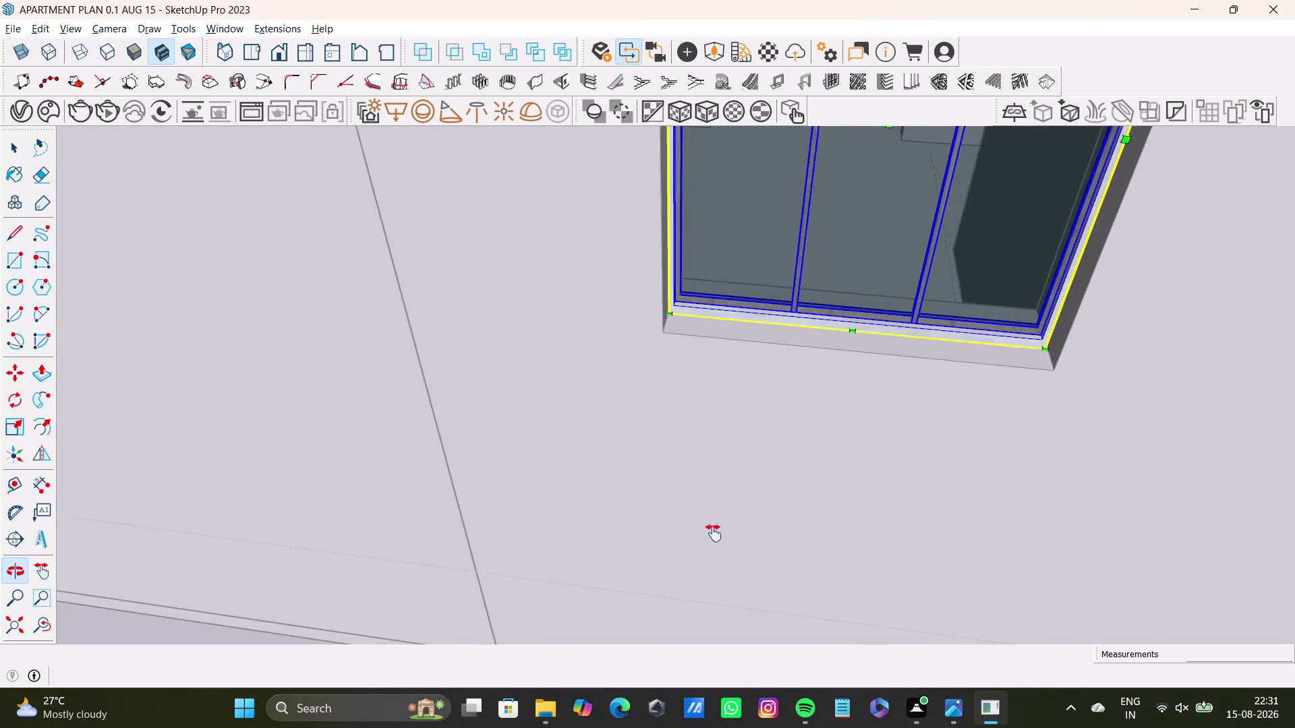
middle_drag(719, 531, 667, 598)
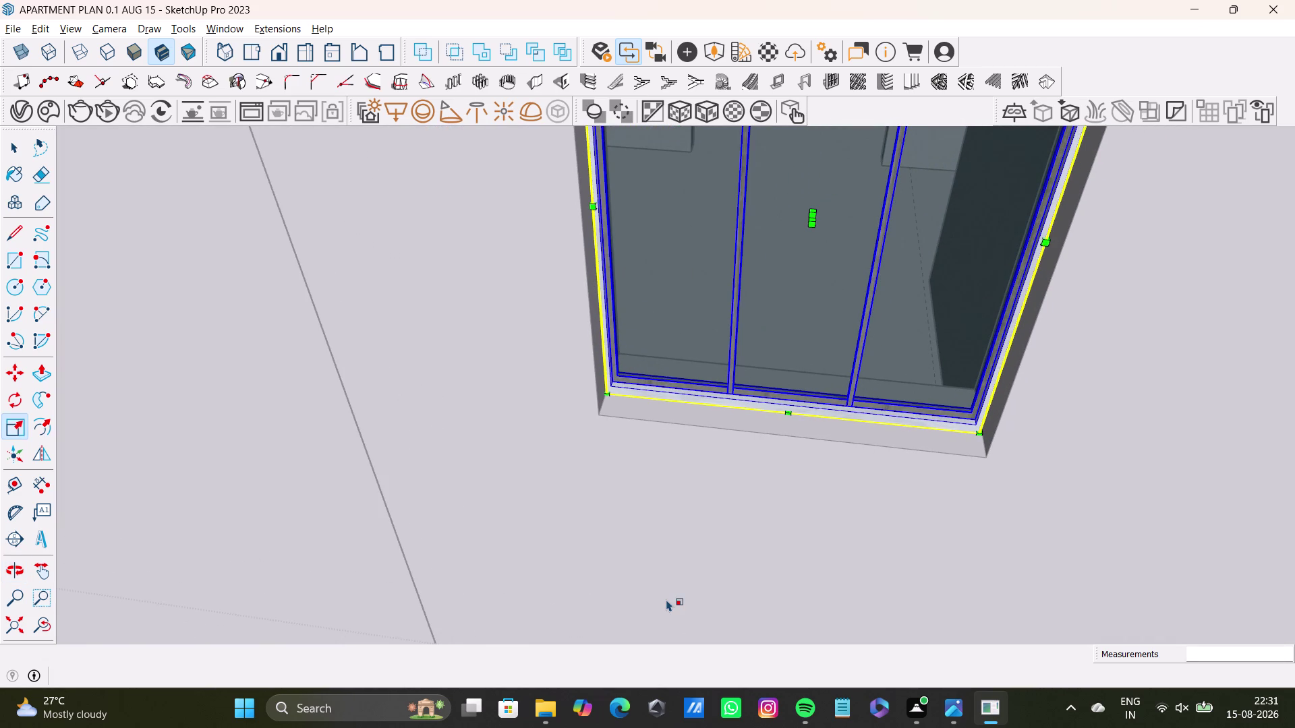